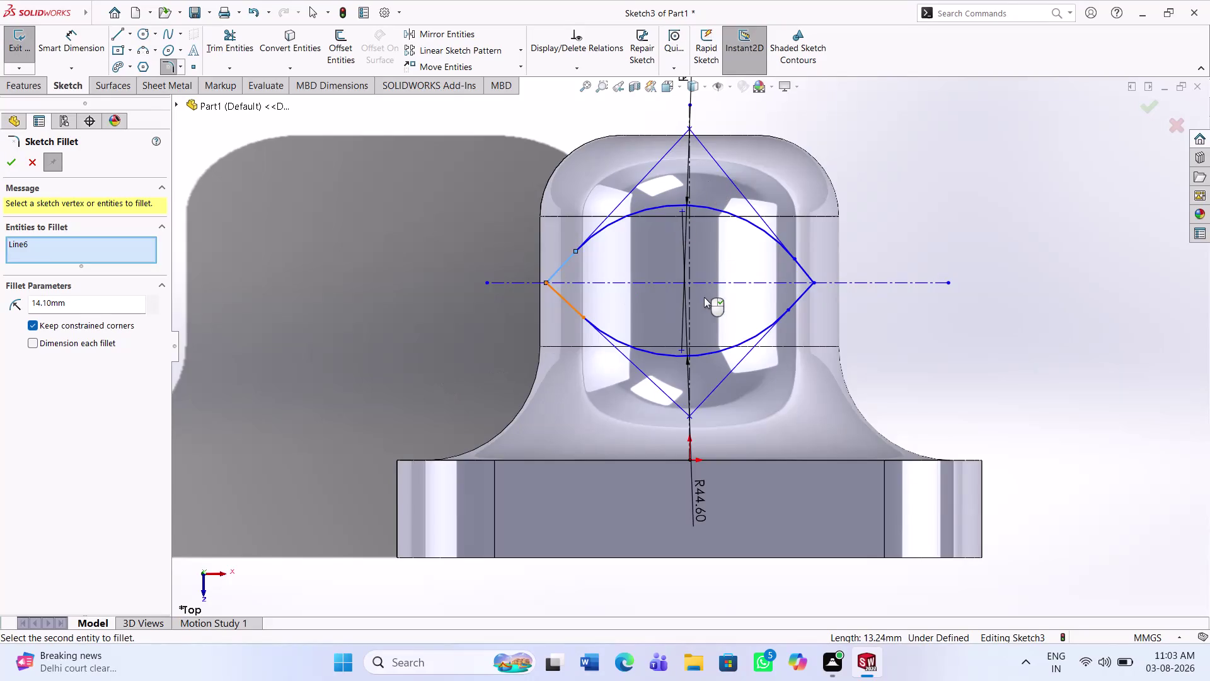
Exit the Sketch Fillet command.
scroll(down, 3)
scroll(down, 3)
scroll(down, 3)
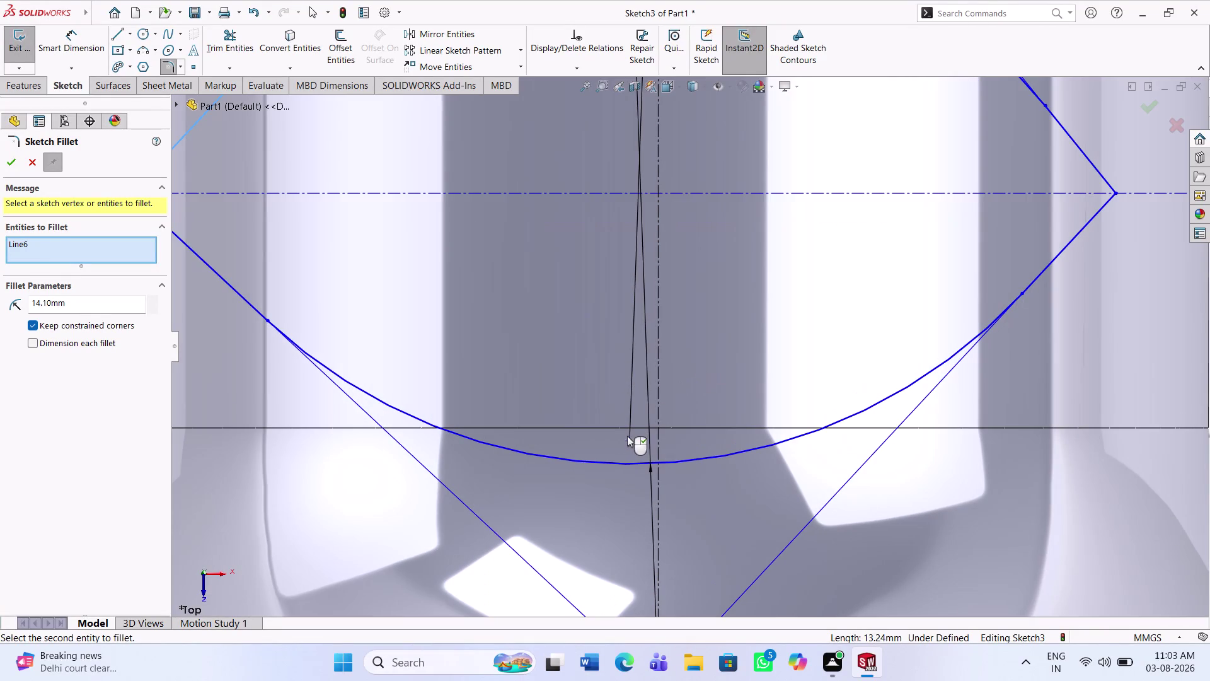
key(Escape)
key(Escape)
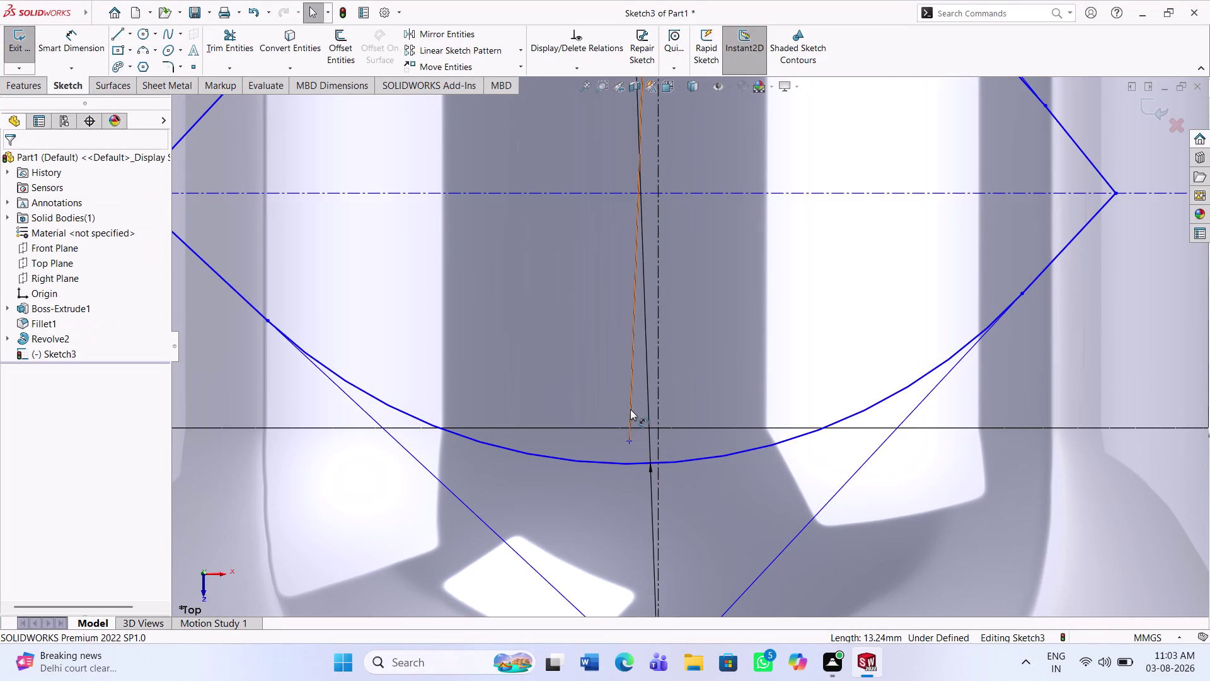
Inspect the slanted construction line, its lower endpoint and the arc's radius dimension.
click(631, 407)
click(660, 344)
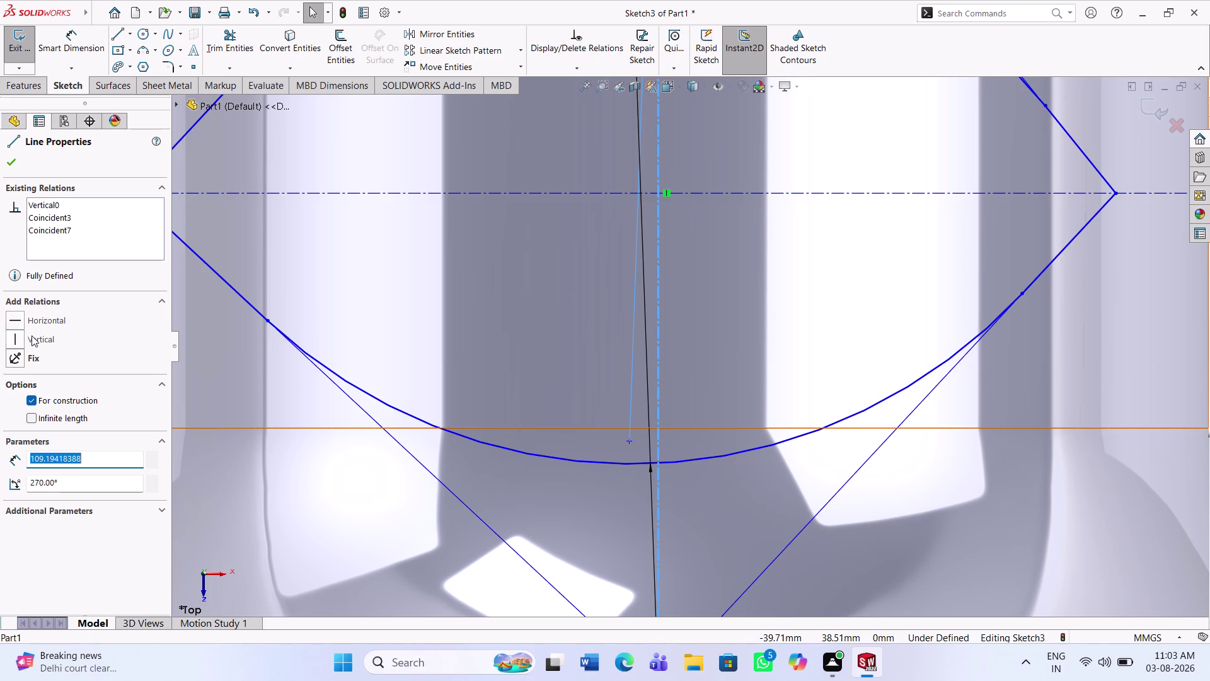
click(31, 339)
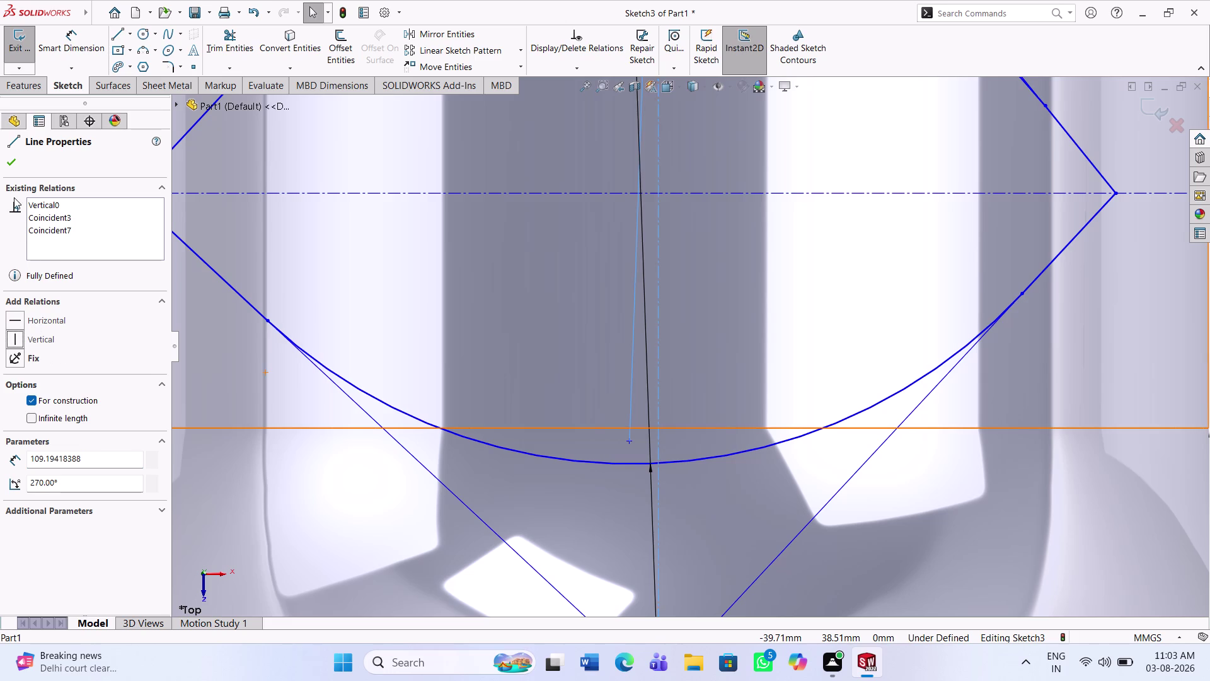
click(10, 165)
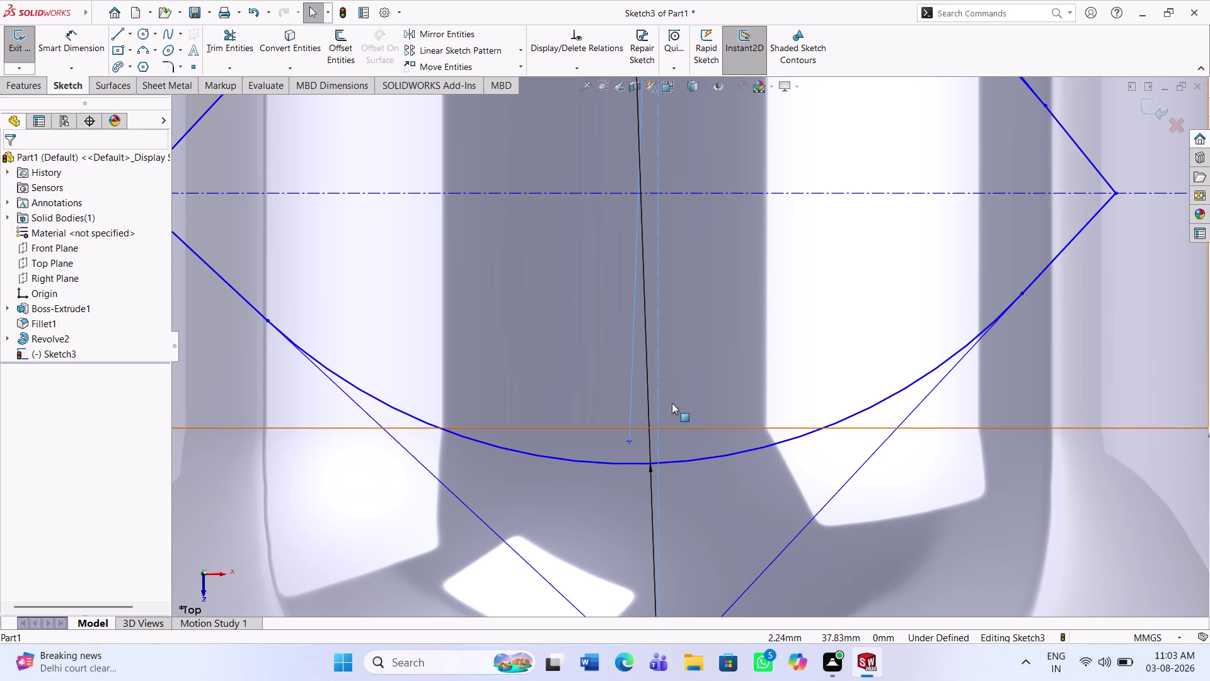
click(628, 442)
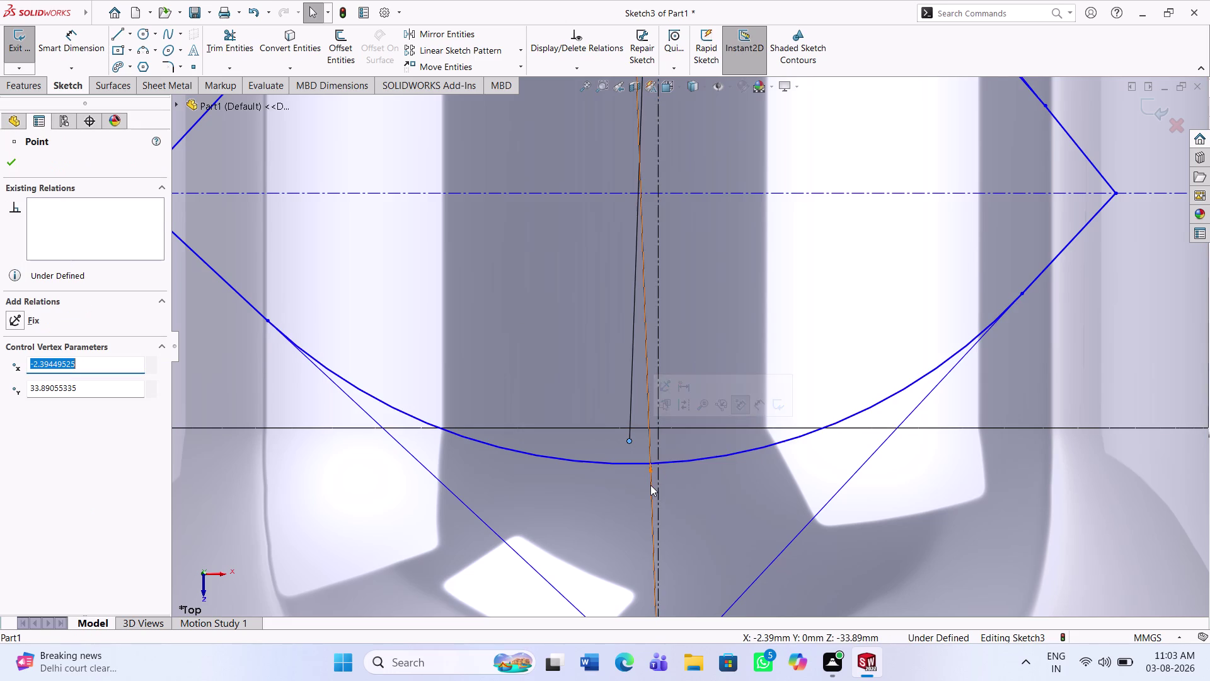
click(652, 486)
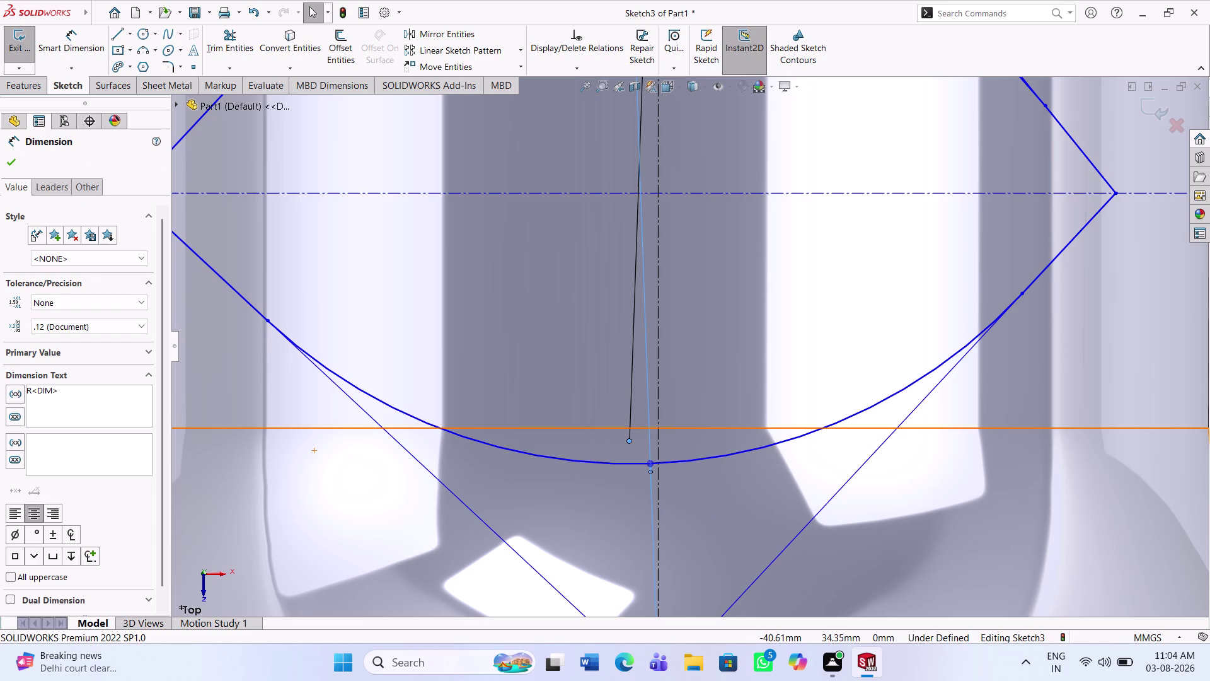
key(Escape)
scroll(up, 3)
scroll(up, 3)
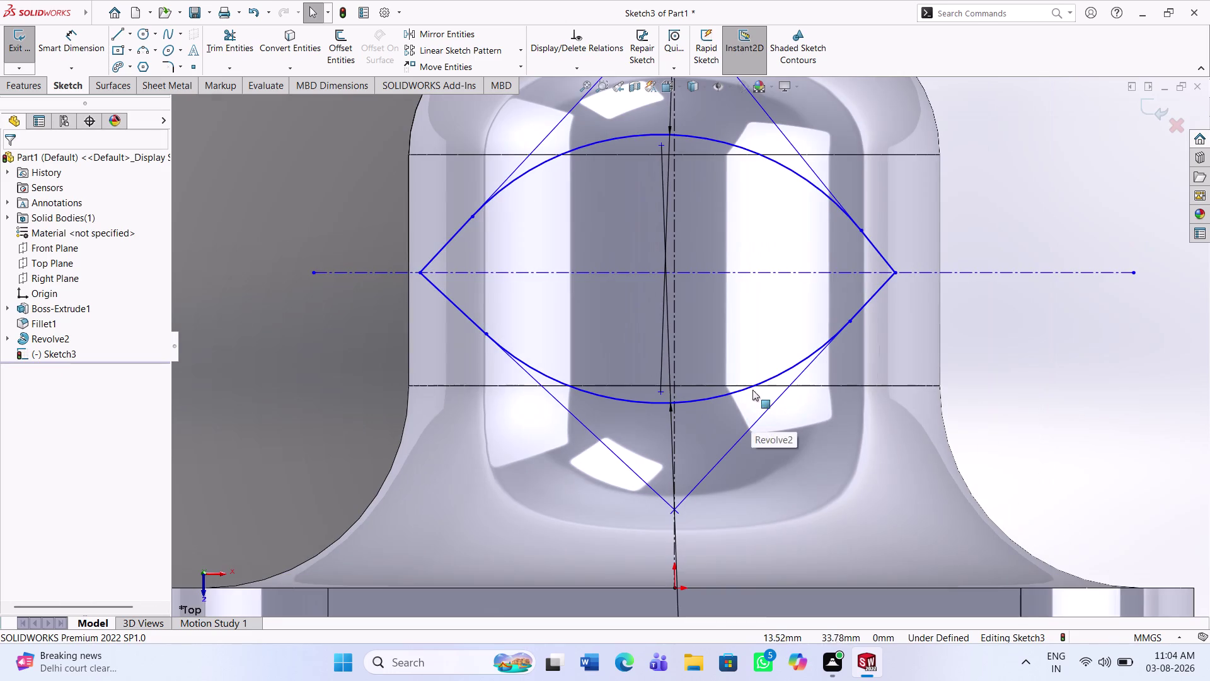
scroll(down, 3)
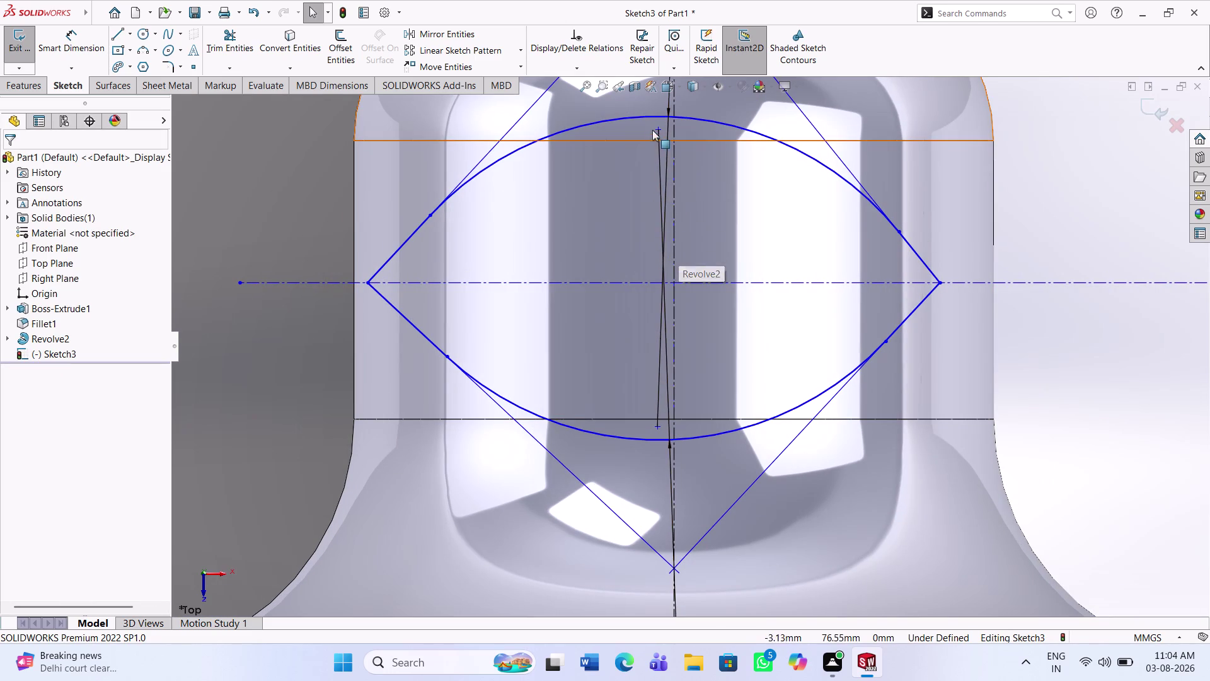
click(658, 128)
click(677, 170)
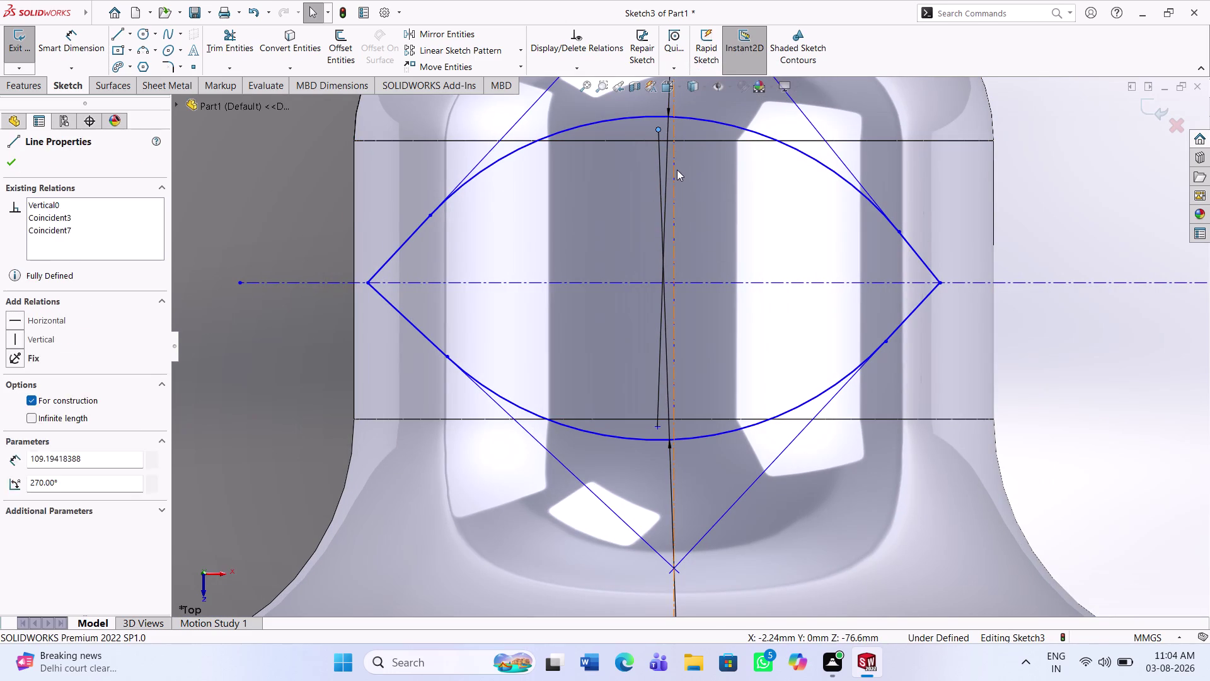
click(27, 408)
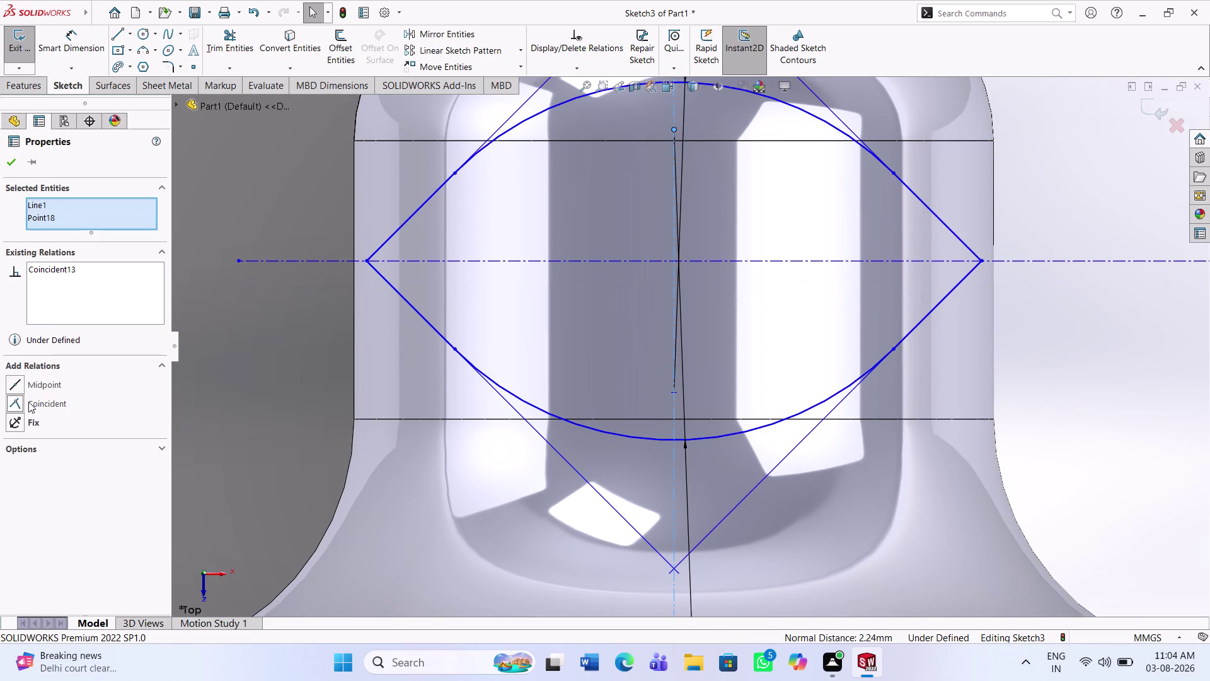
click(15, 158)
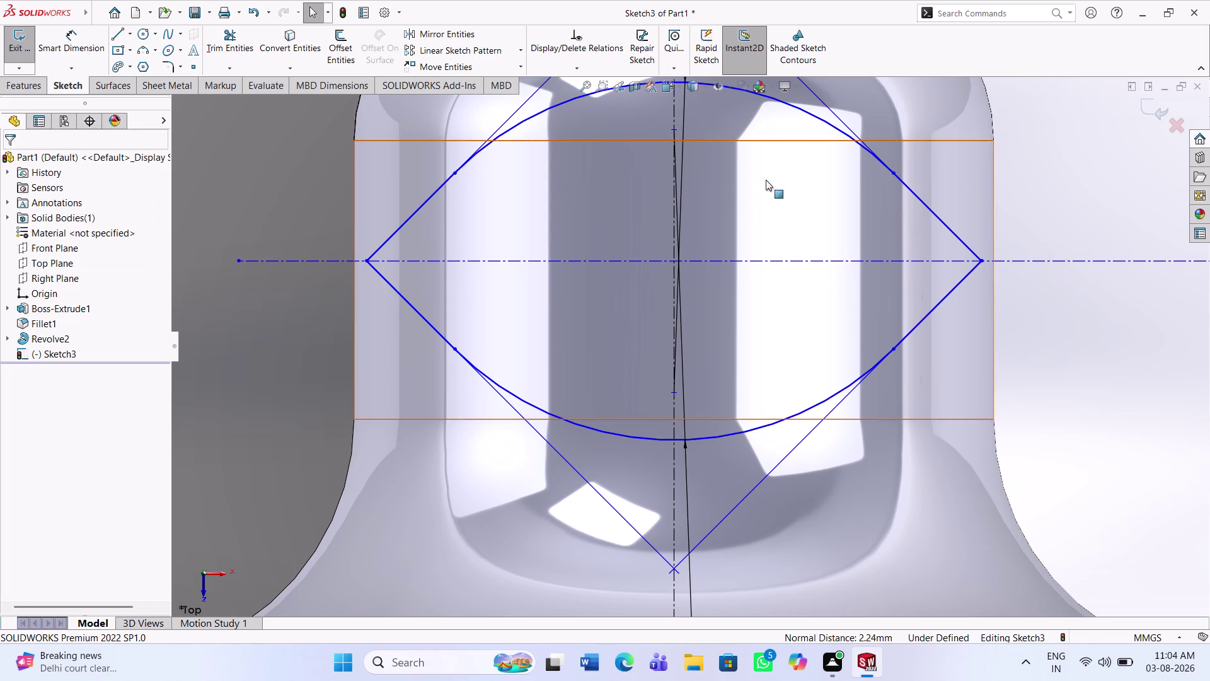
scroll(down, 3)
scroll(up, 3)
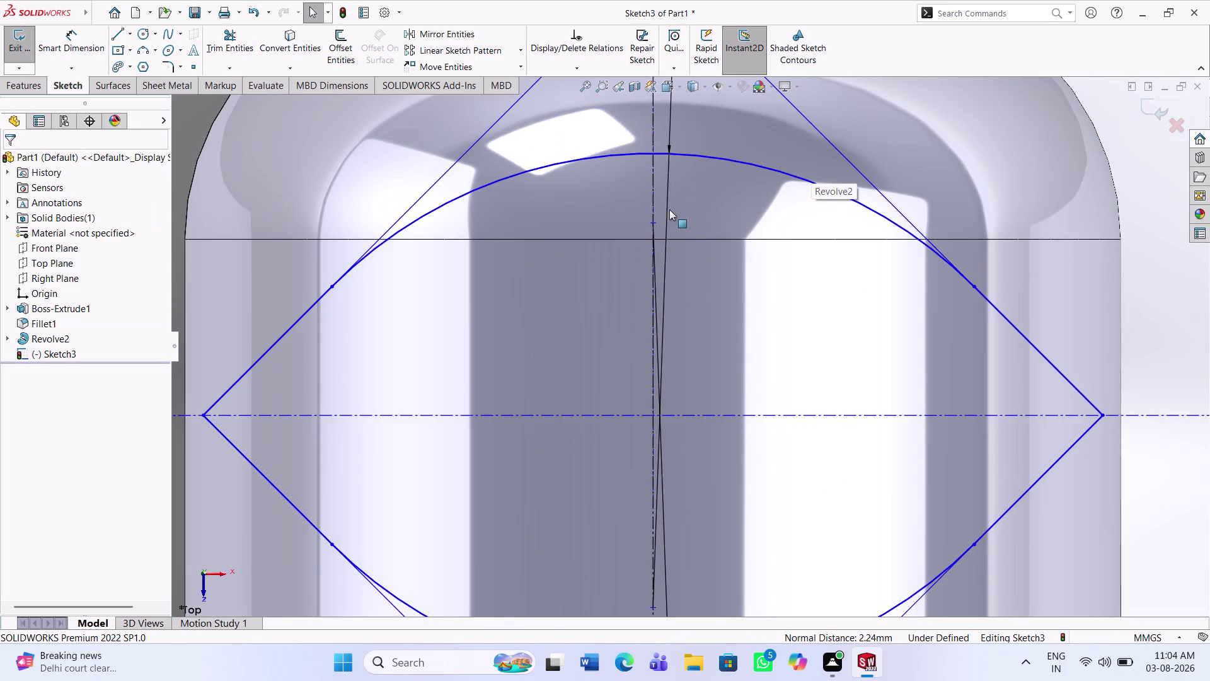
click(667, 204)
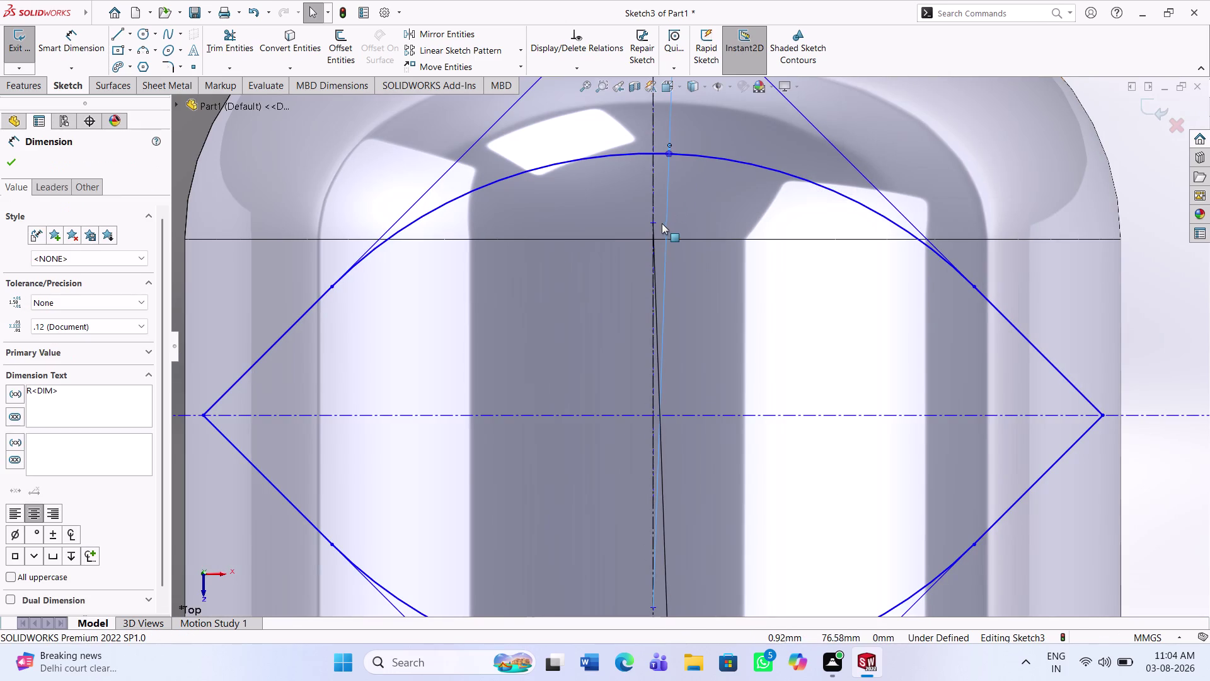
scroll(up, 3)
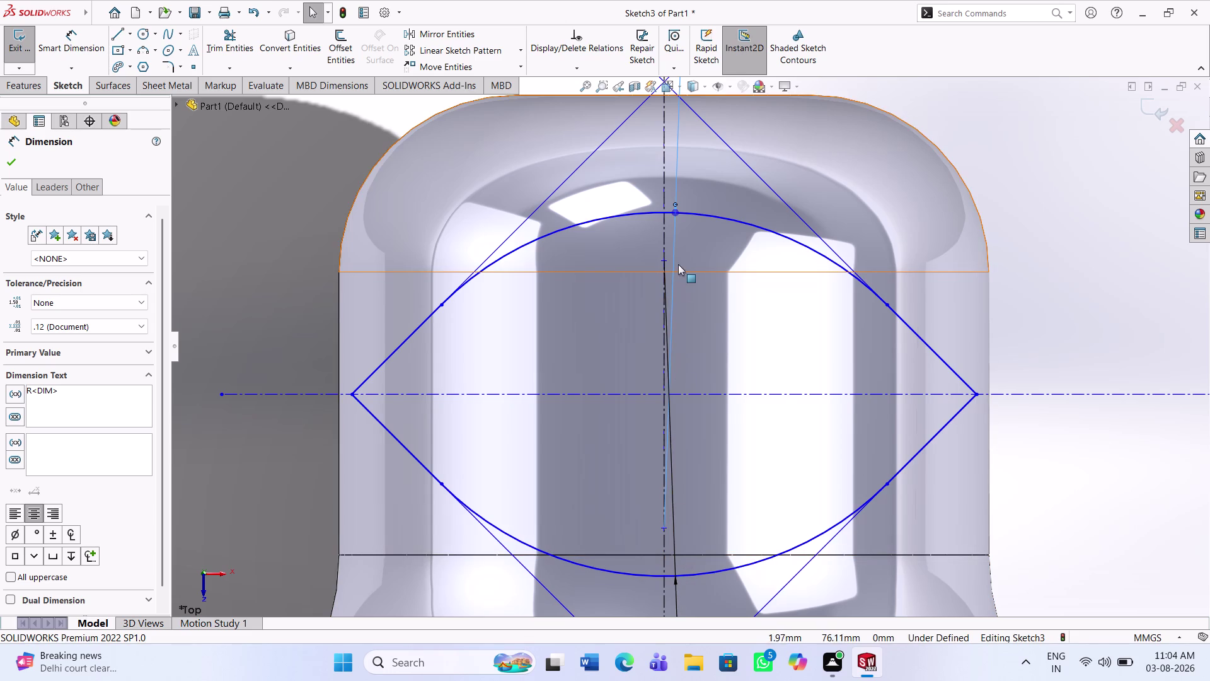
click(766, 288)
click(769, 317)
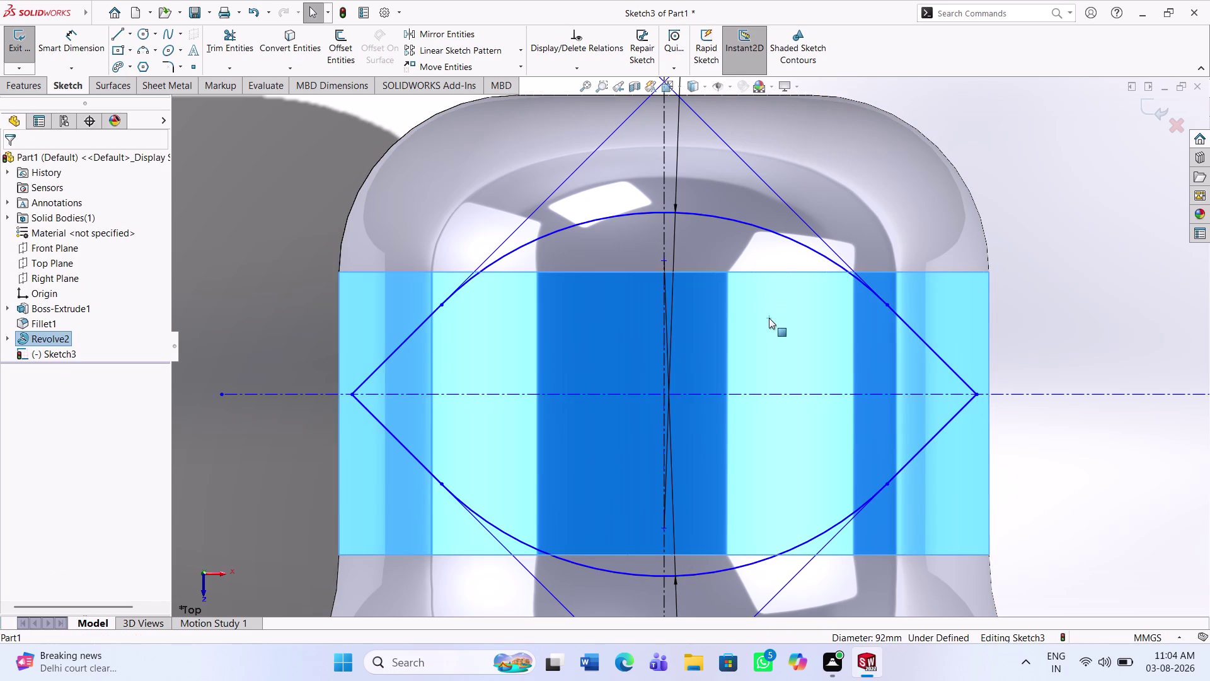
key(Escape)
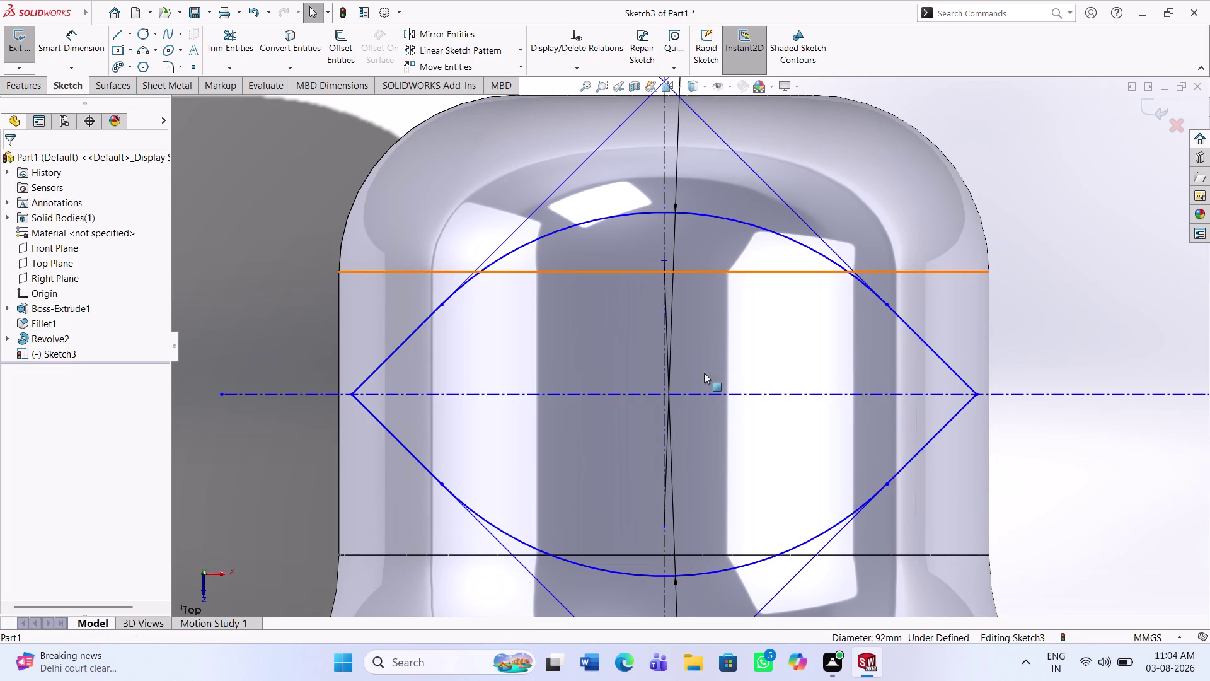
scroll(down, 3)
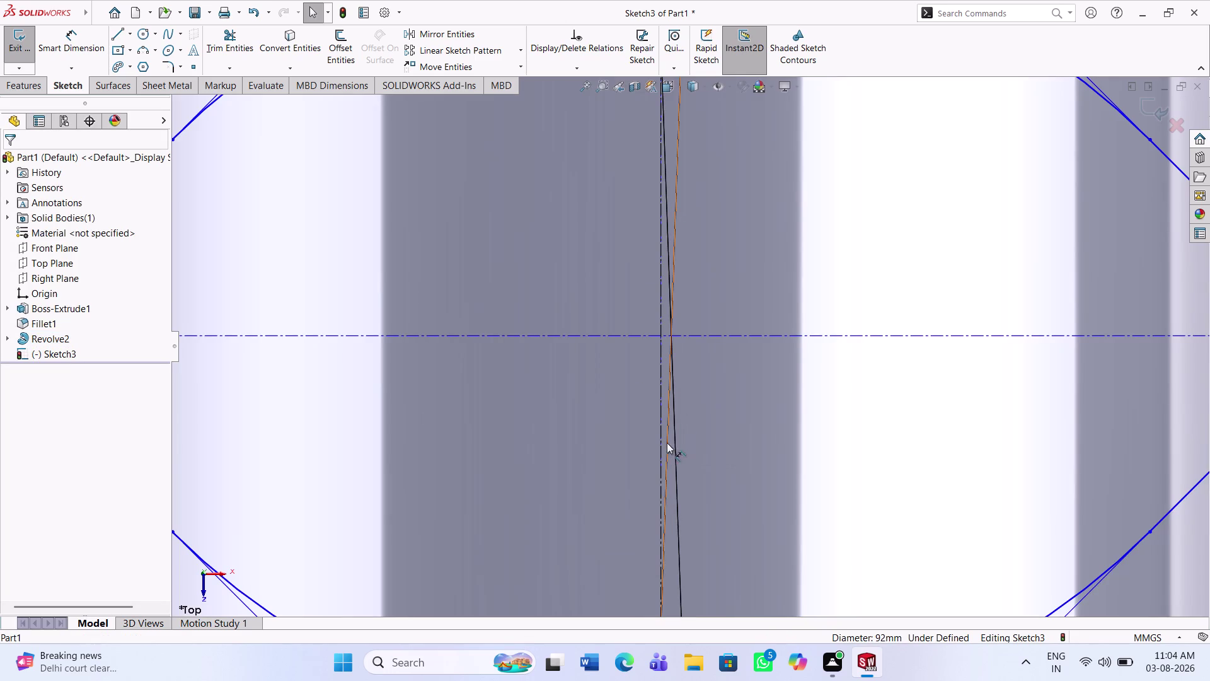
scroll(up, 3)
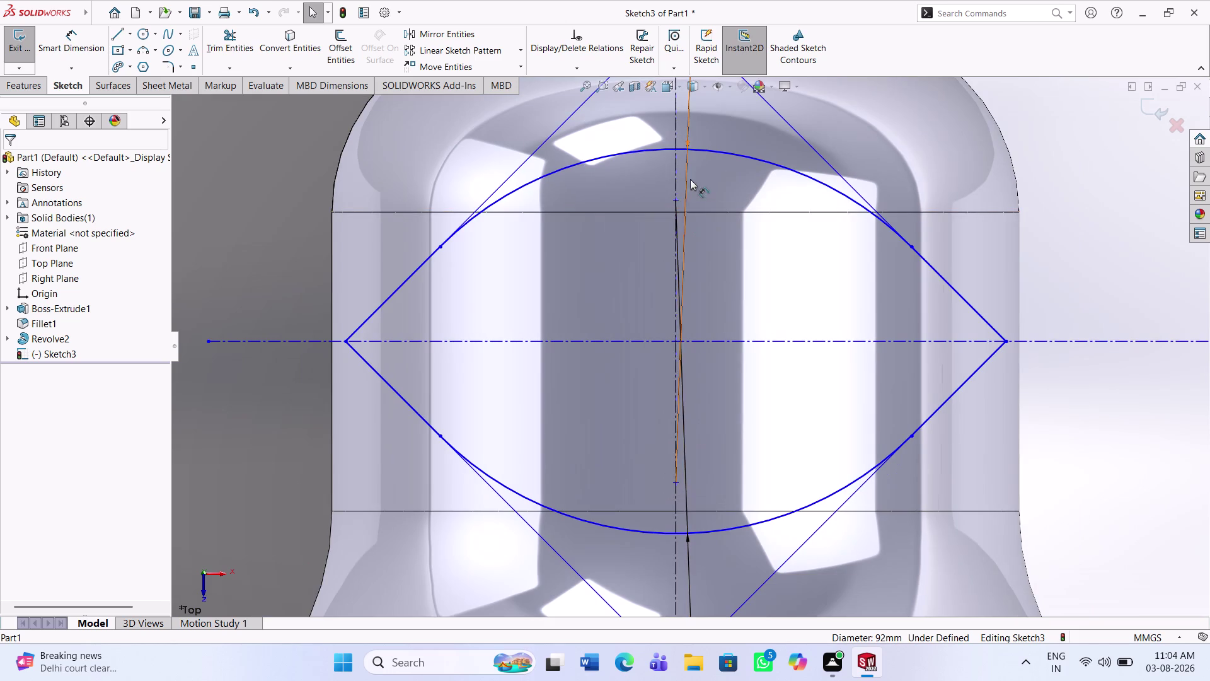
scroll(down, 3)
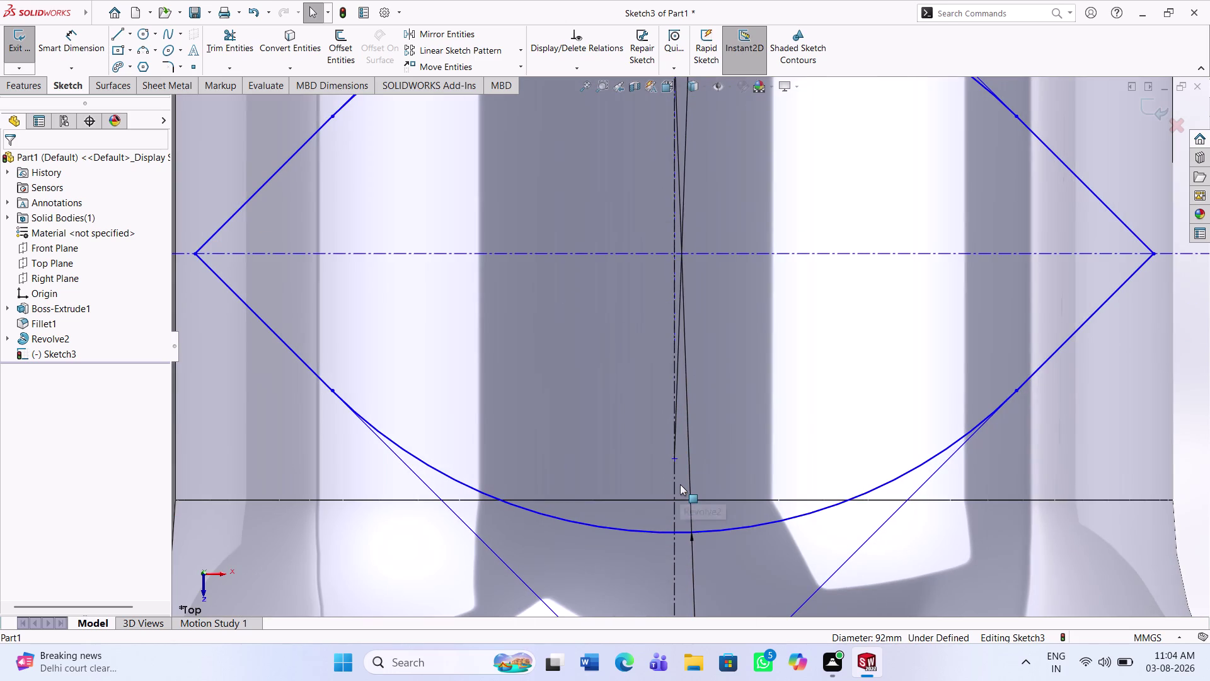
scroll(down, 3)
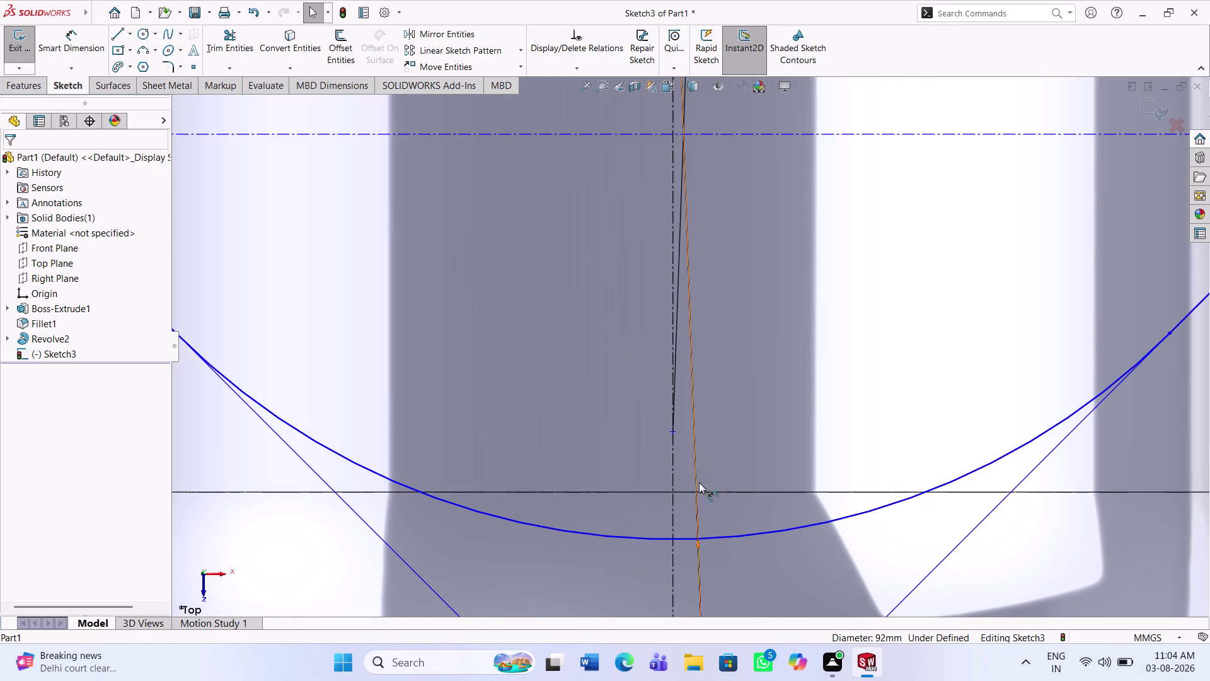
scroll(up, 3)
scroll(up, 3)
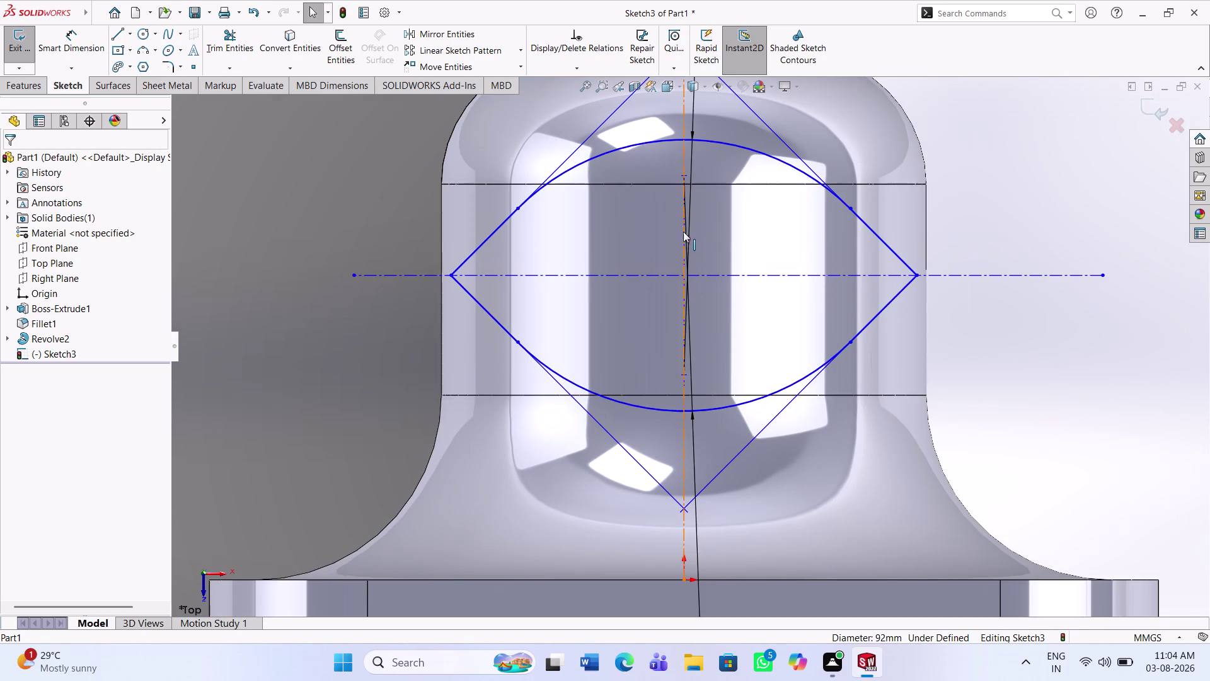
scroll(down, 3)
scroll(up, 3)
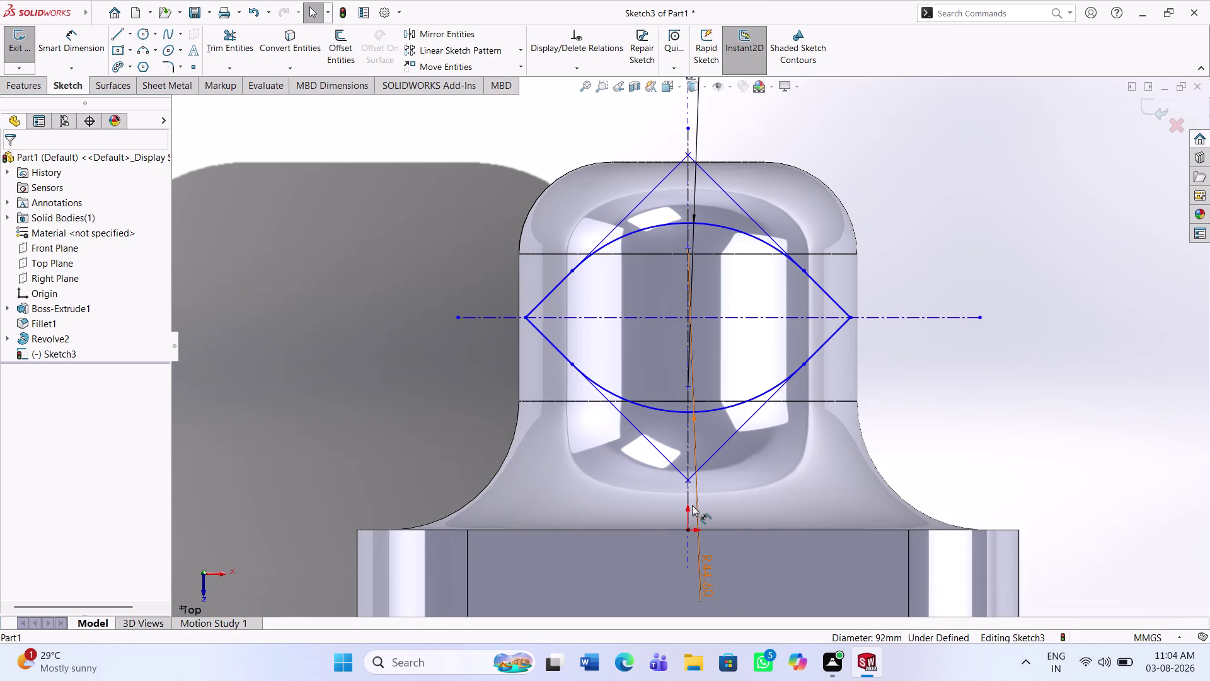
scroll(down, 3)
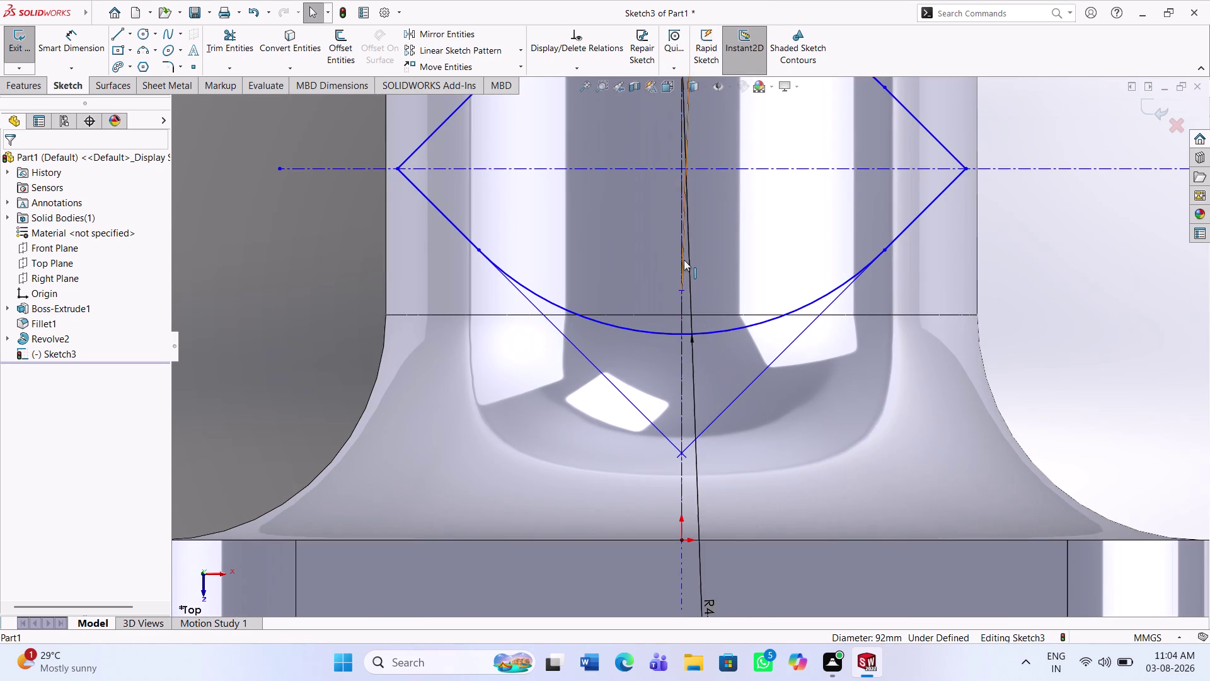
key(ctrl+z)
key(ctrl+z)
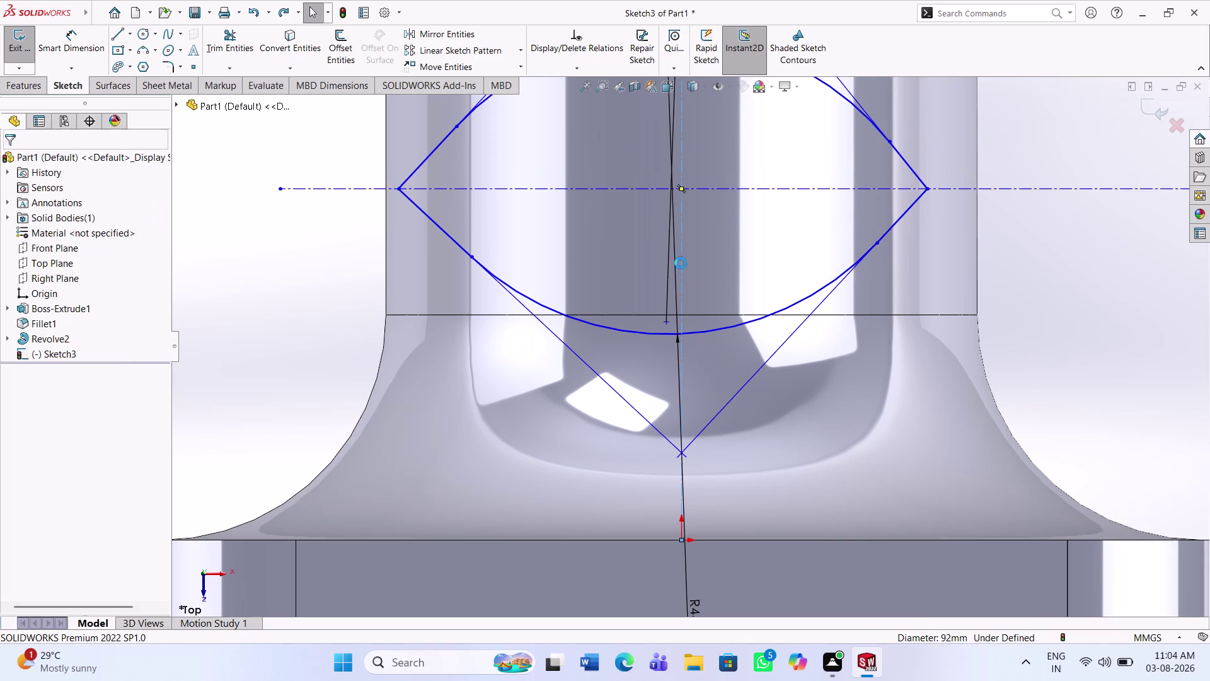
key(ctrl+z)
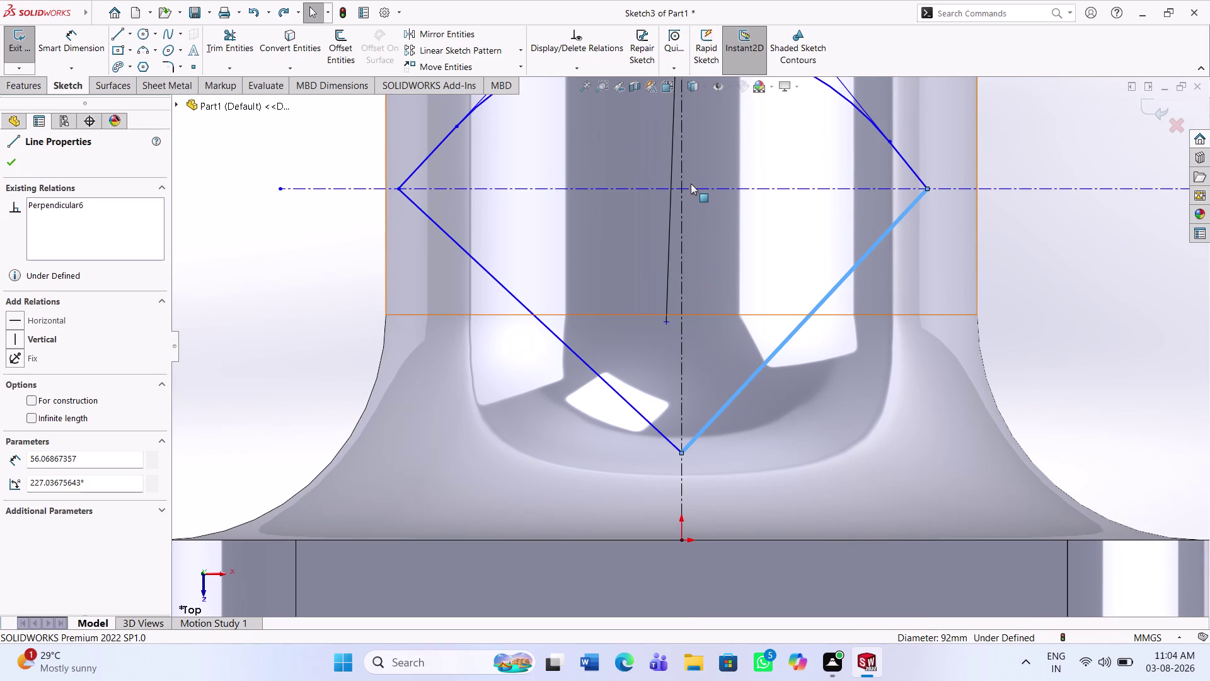
scroll(up, 3)
scroll(down, 3)
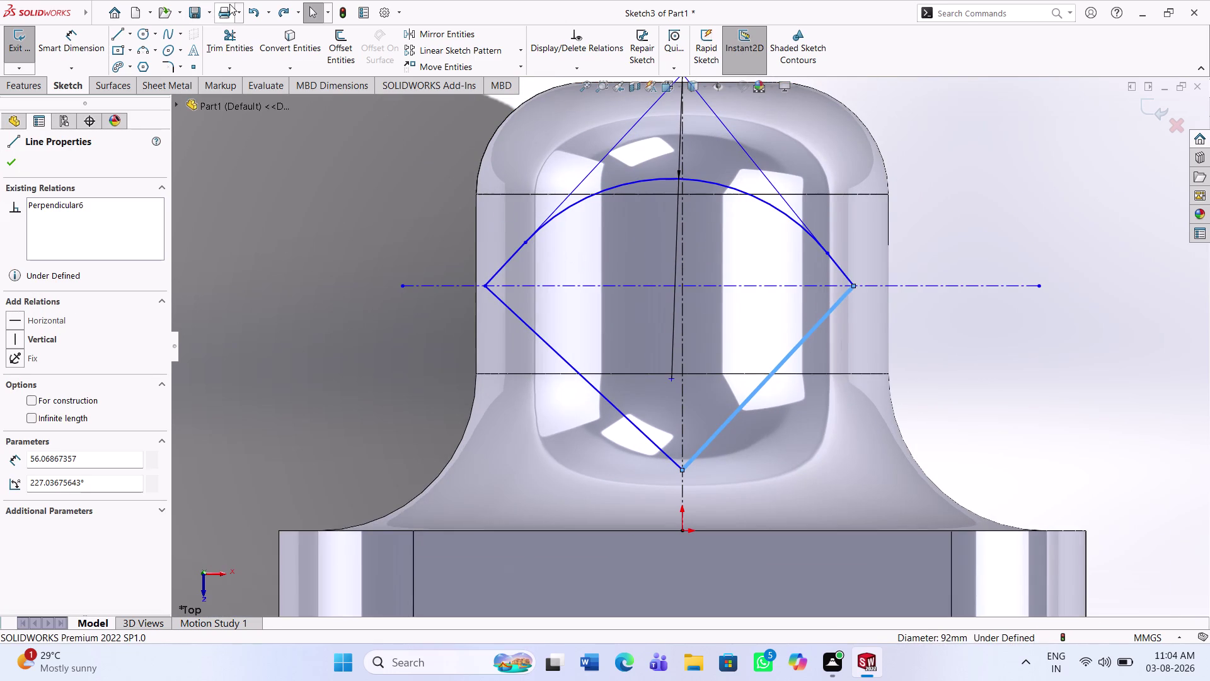
click(277, 10)
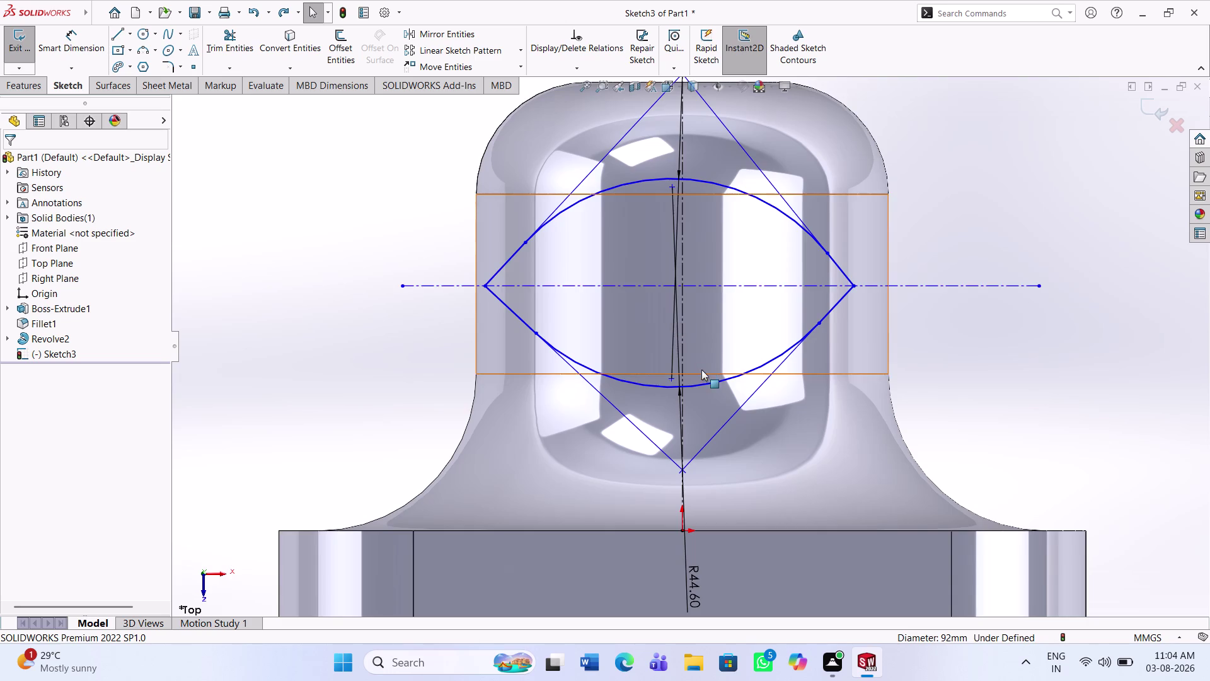
scroll(down, 3)
scroll(down, 3)
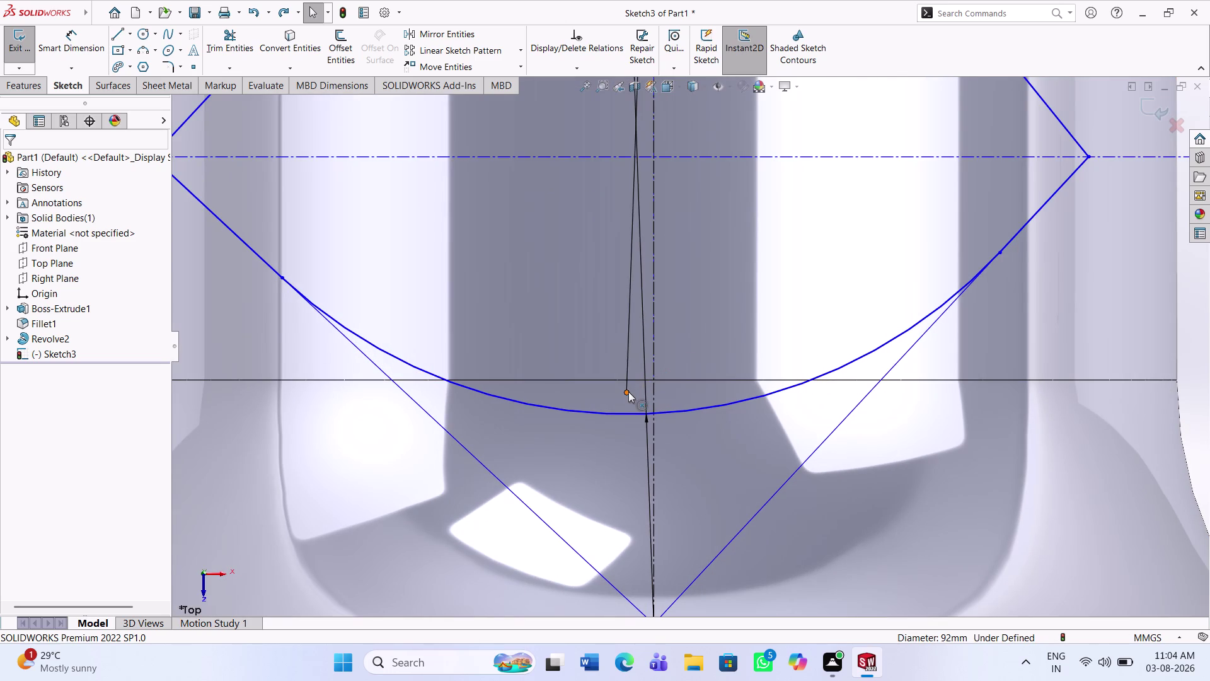
Relate the lower arc's endpoint to the centreline.
click(629, 392)
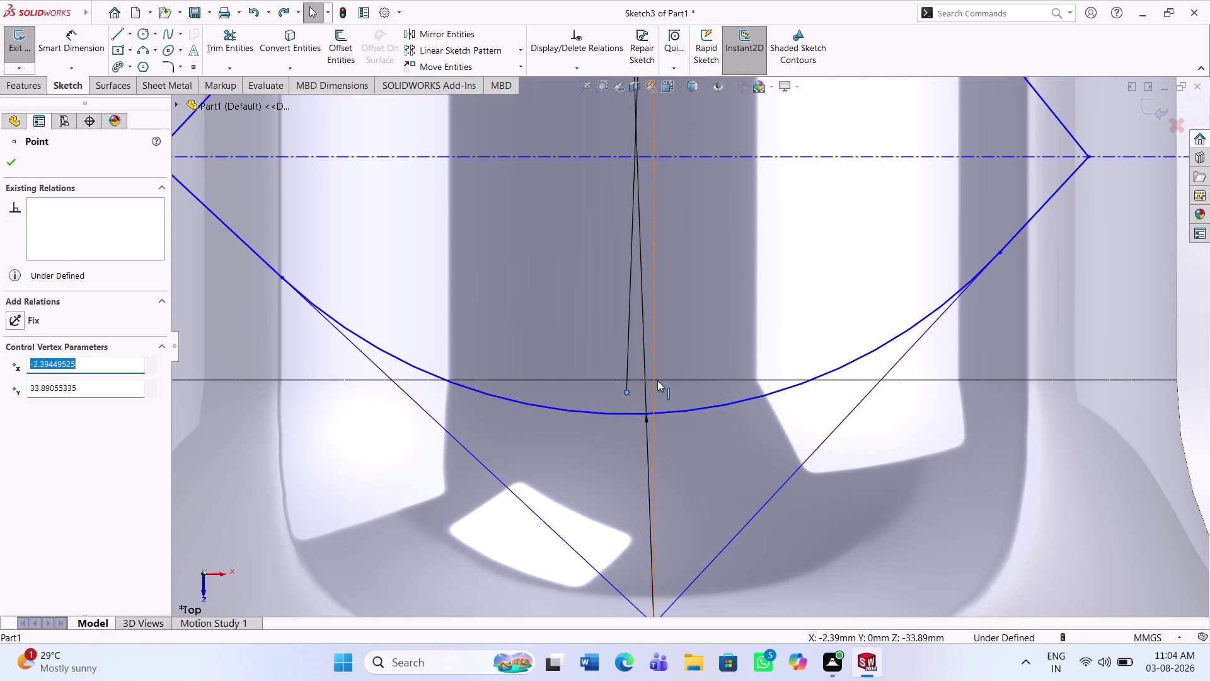
click(657, 380)
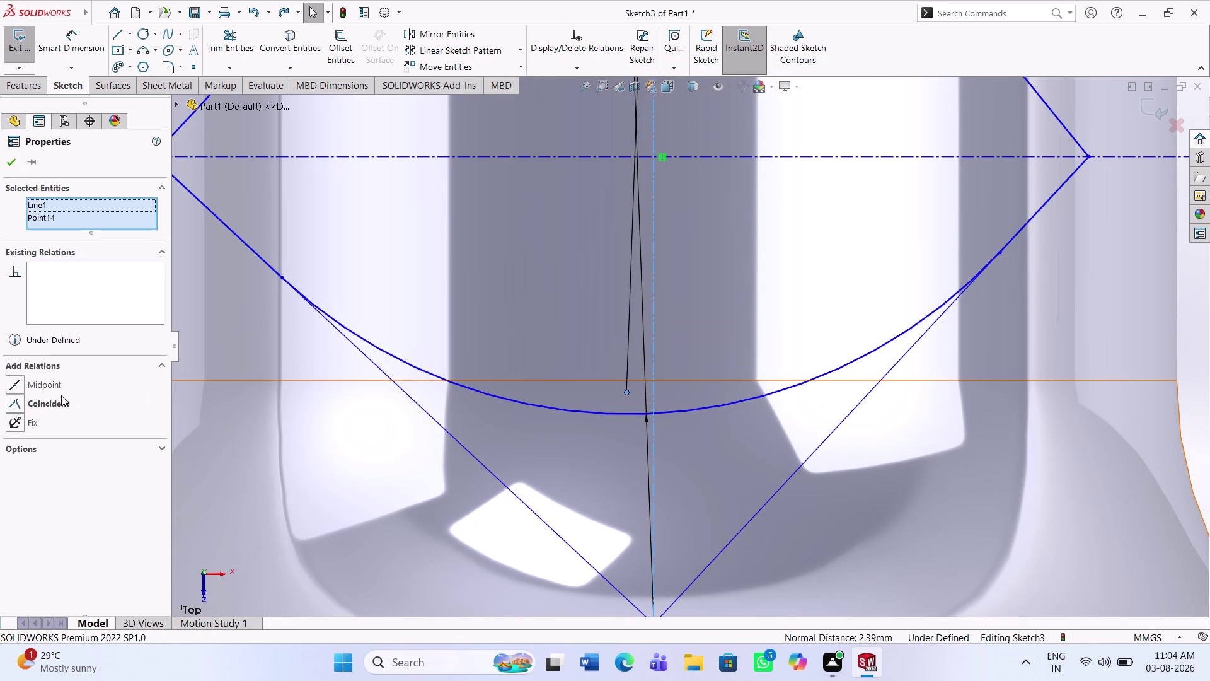
click(54, 402)
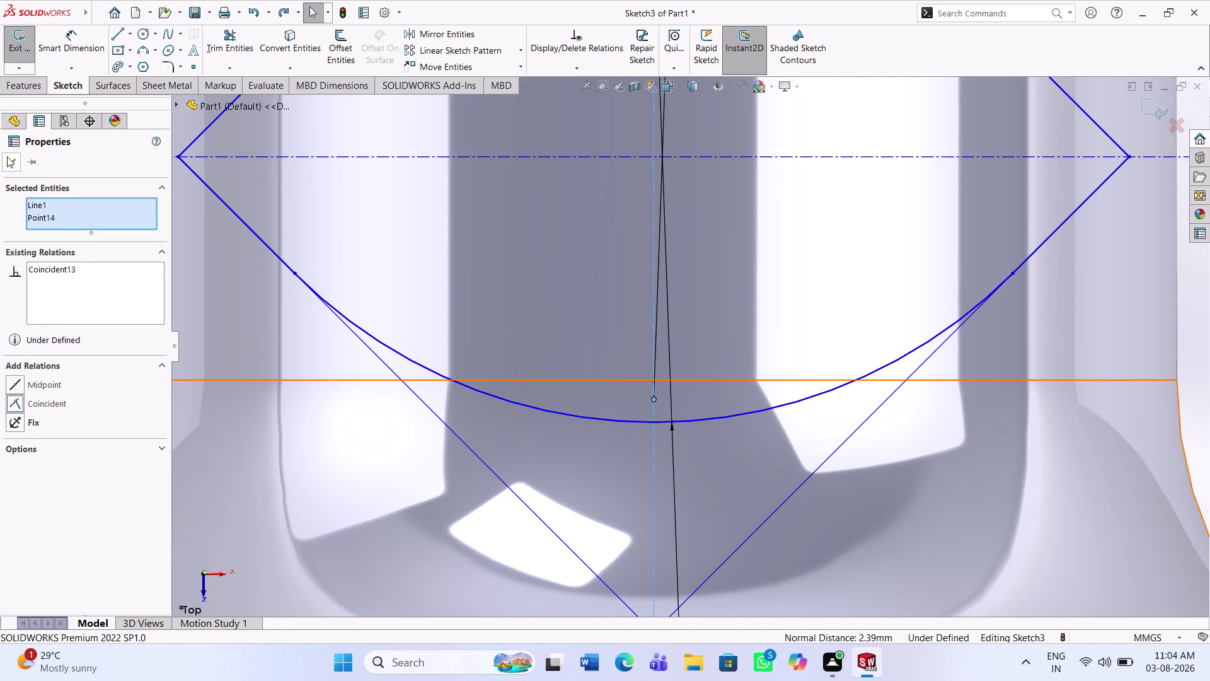
click(7, 156)
Make the upper arc's top point coincident with the vertical centreline.
scroll(up, 3)
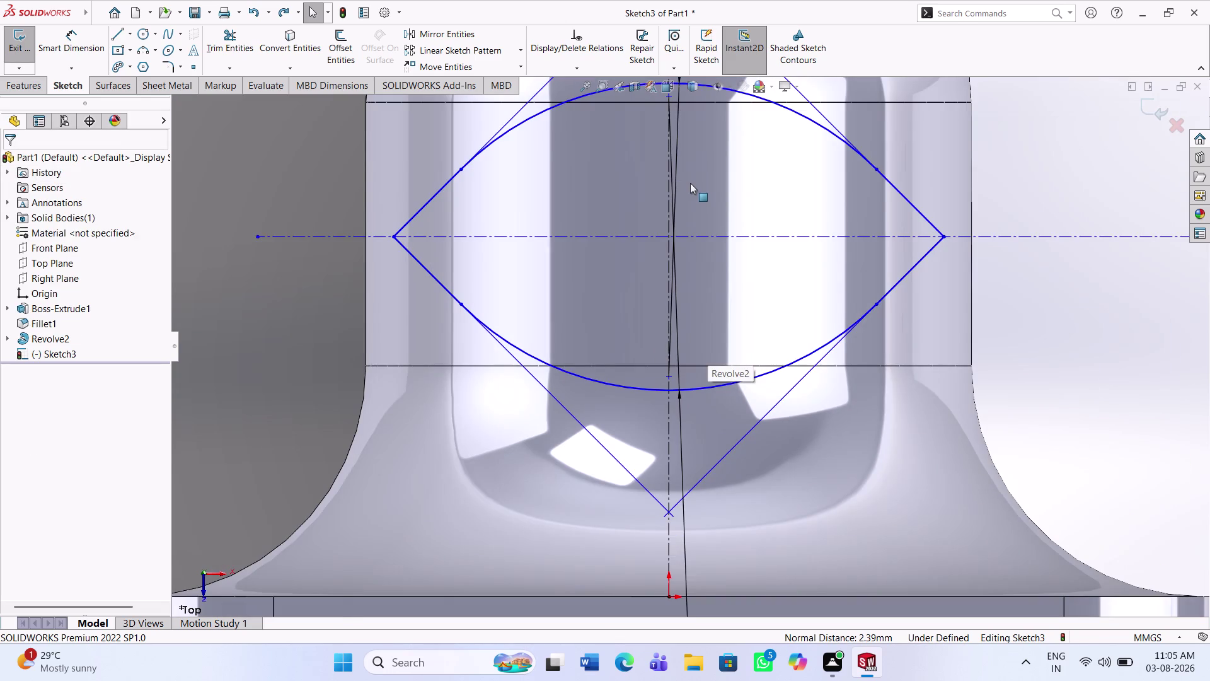
scroll(up, 3)
scroll(down, 3)
scroll(down, 3)
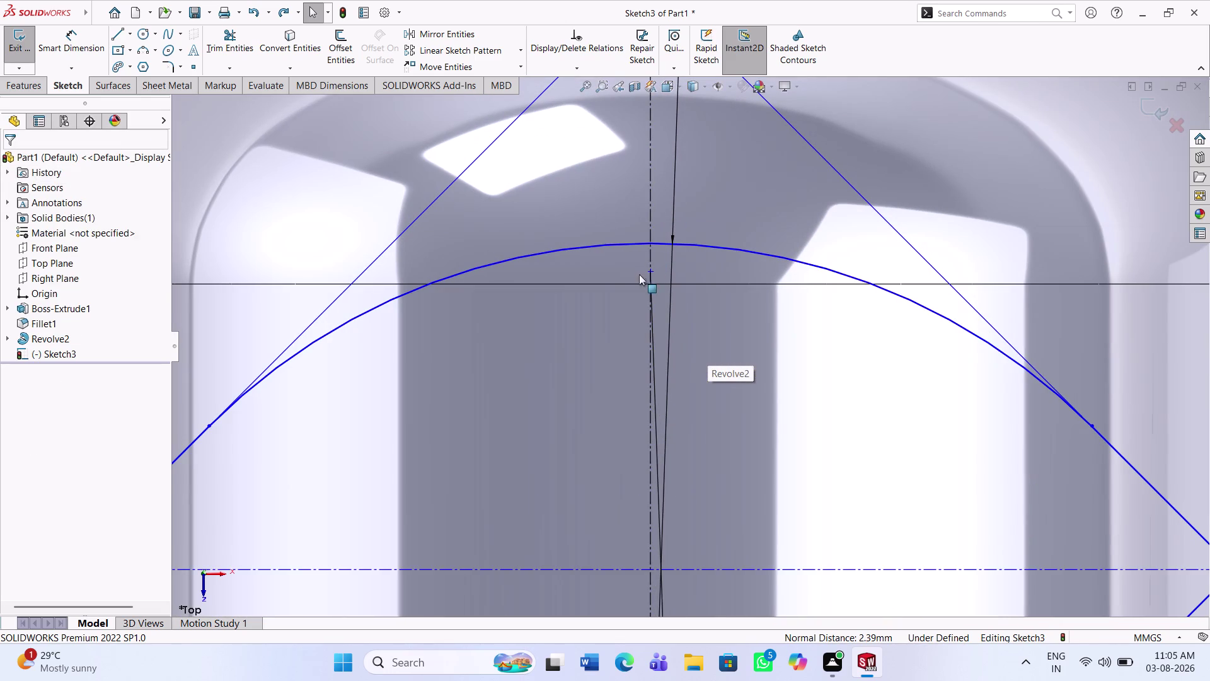
click(653, 270)
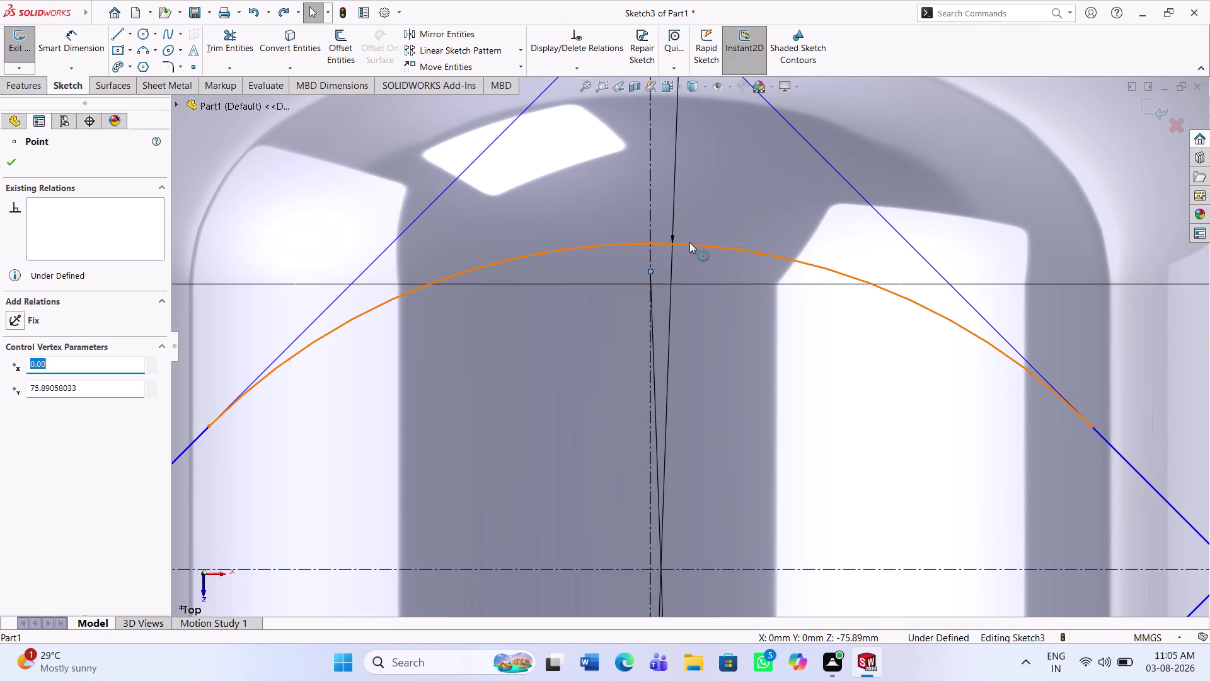
click(648, 213)
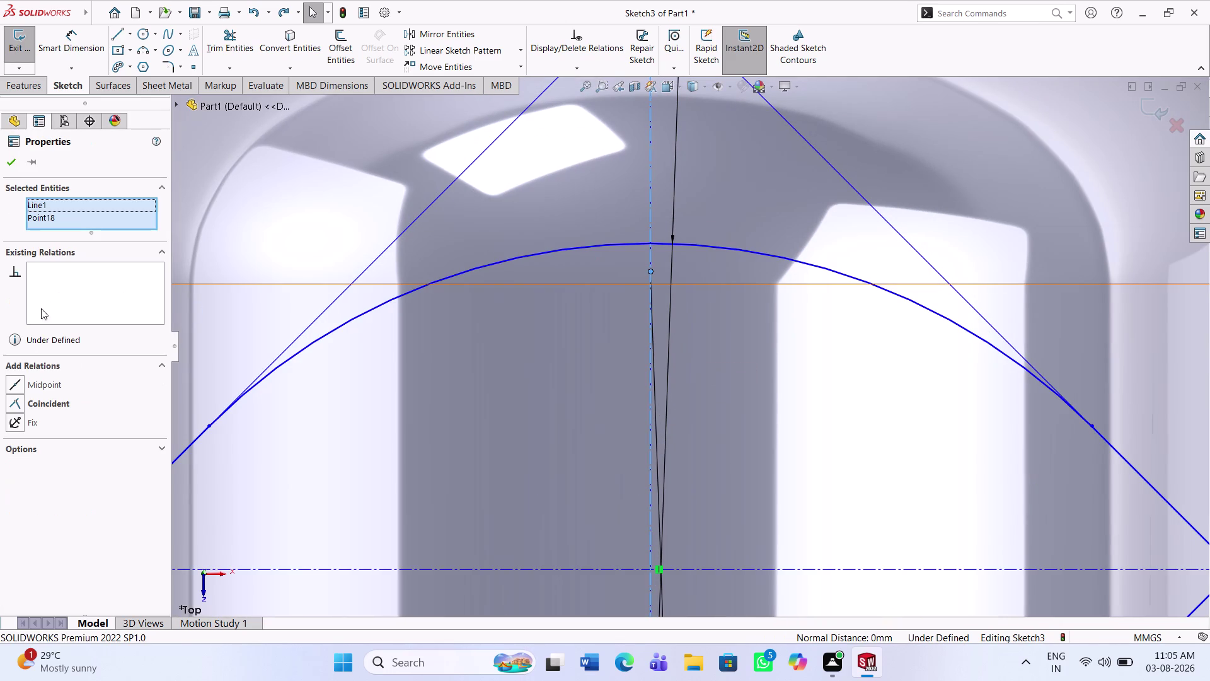
click(46, 405)
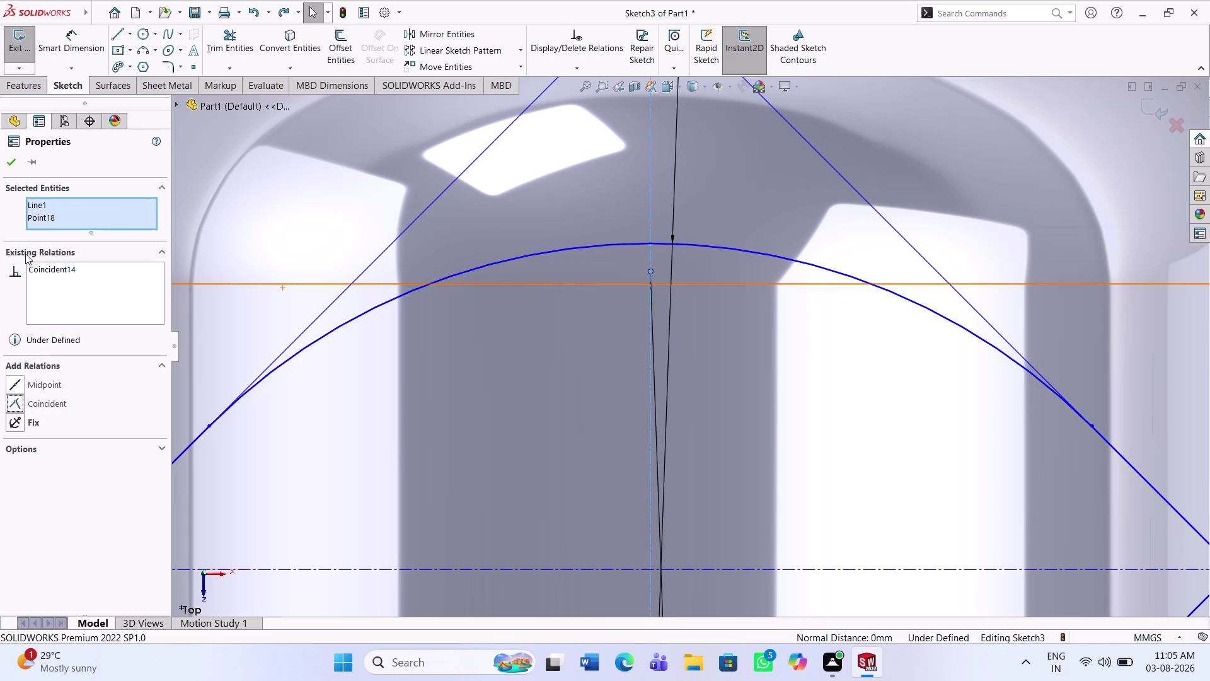
click(12, 166)
scroll(up, 3)
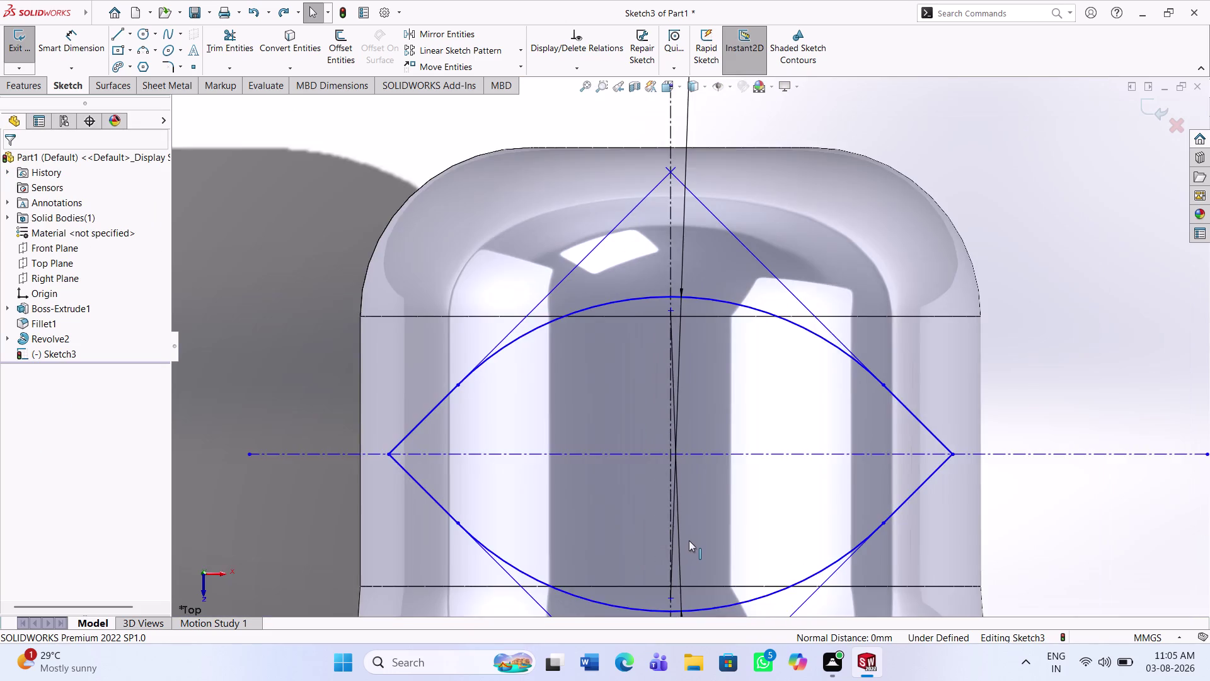
scroll(up, 3)
Dimension the upper arc's radius at R44.60, with the label placed inside the lens.
drag(690, 165, 703, 175)
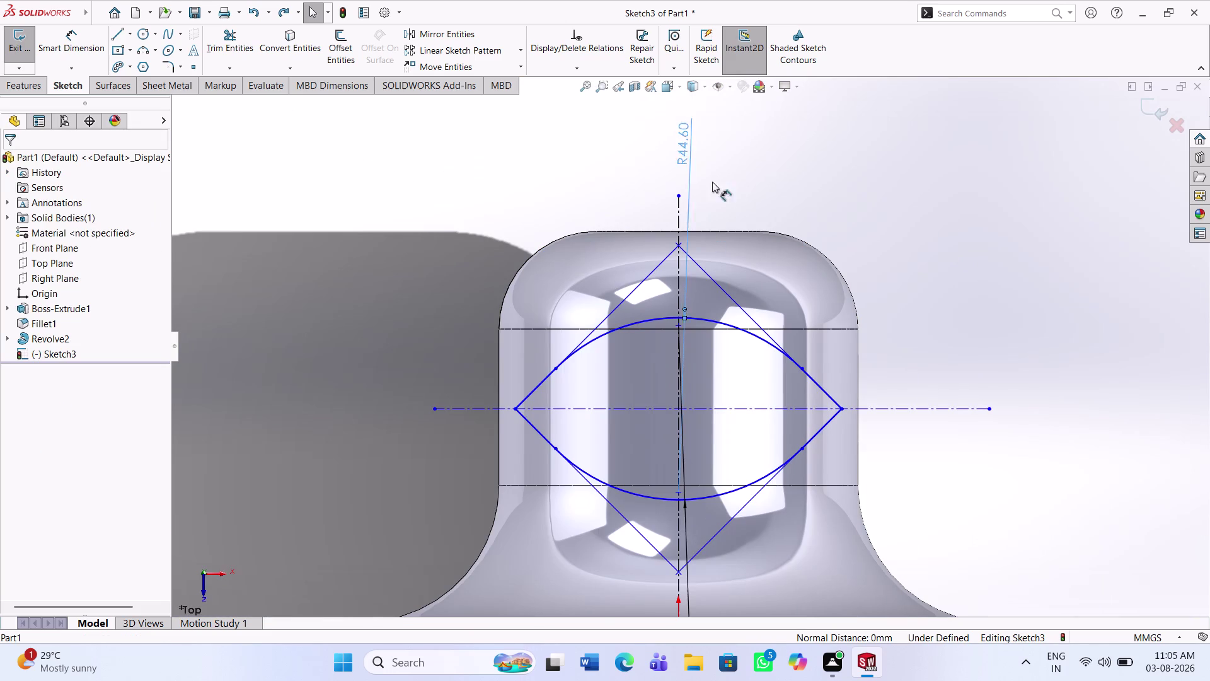
drag(703, 175, 839, 262)
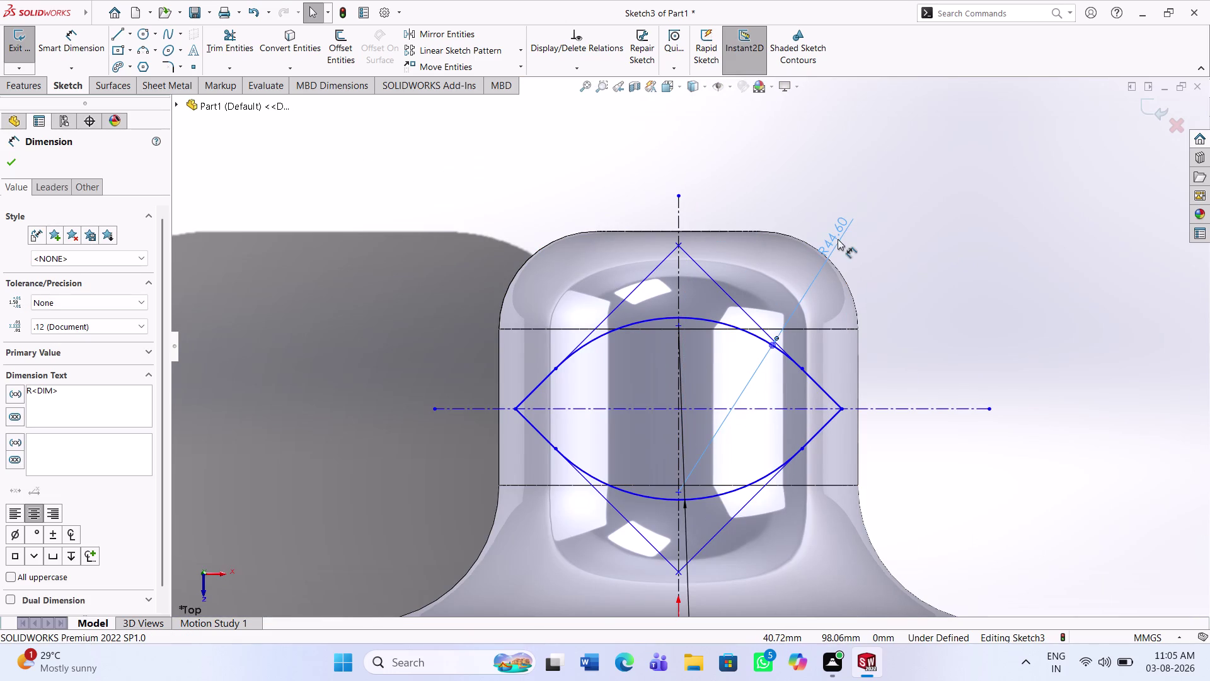
drag(838, 239, 725, 454)
scroll(up, 3)
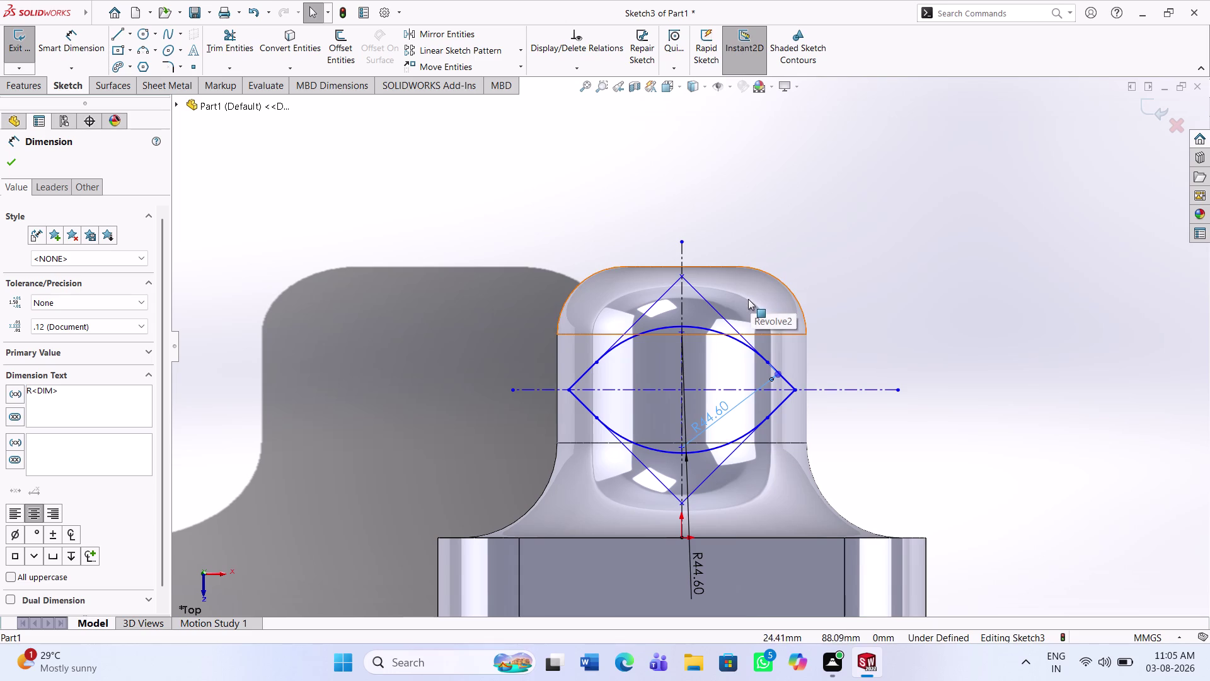
click(74, 47)
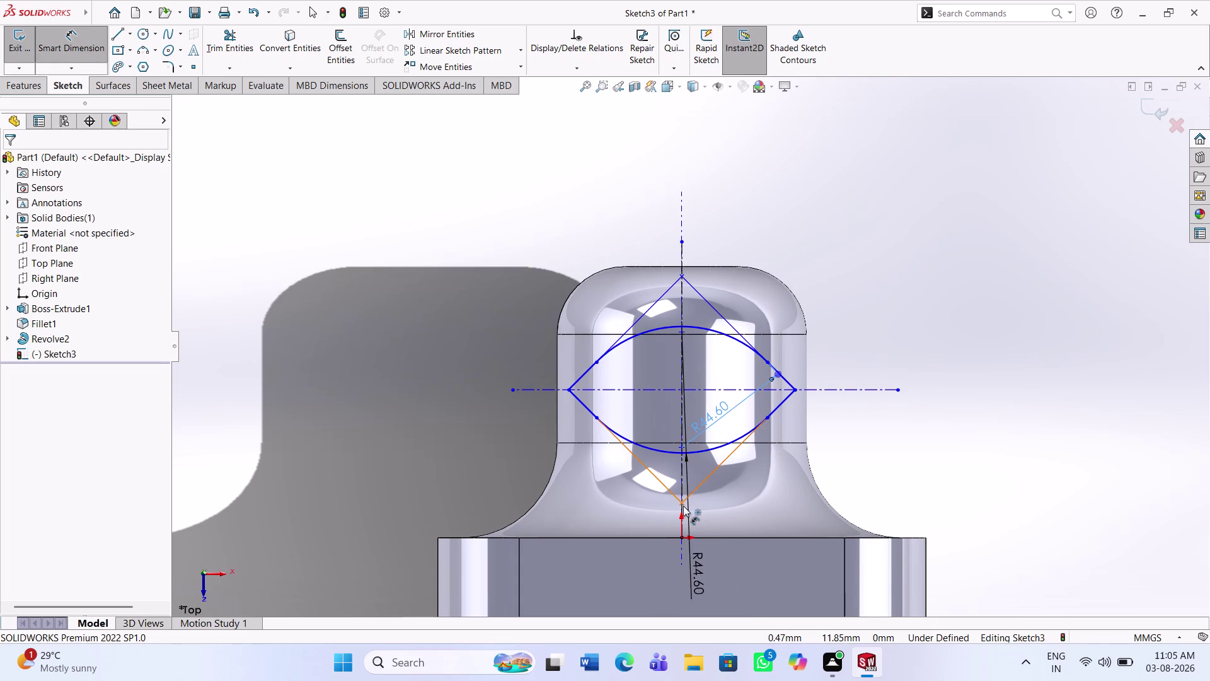
drag(680, 539, 679, 530)
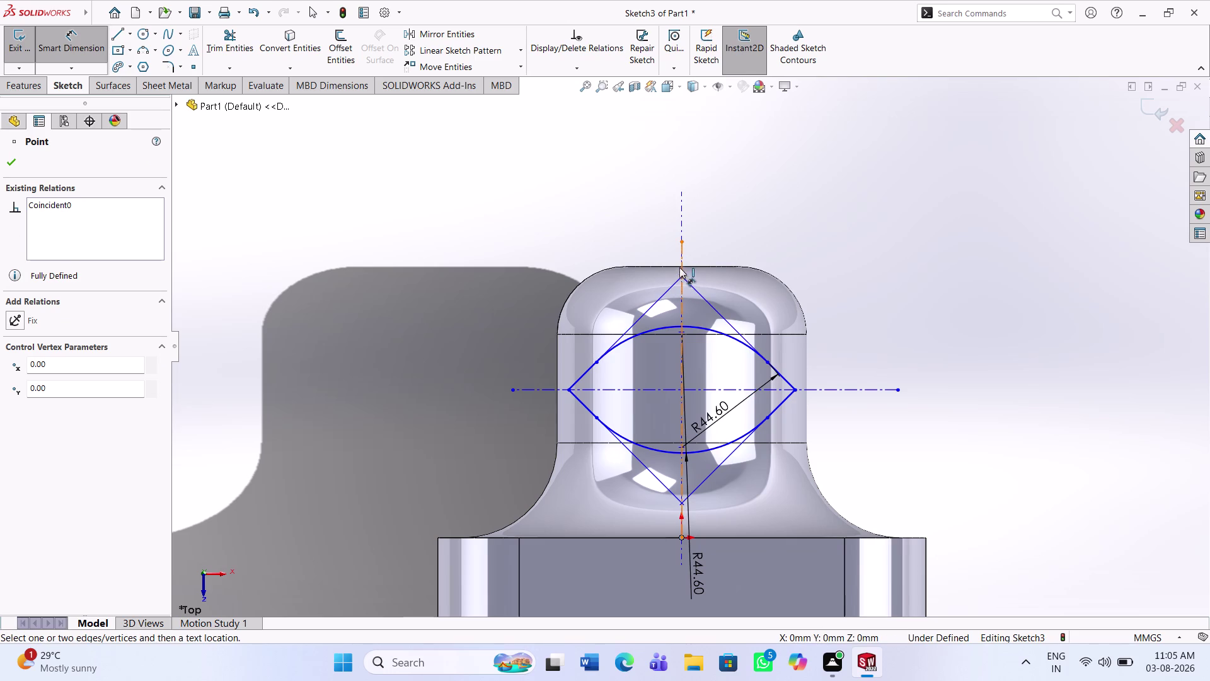
Dimension the diamond's top corner 100 mm above the sketch origin.
click(681, 275)
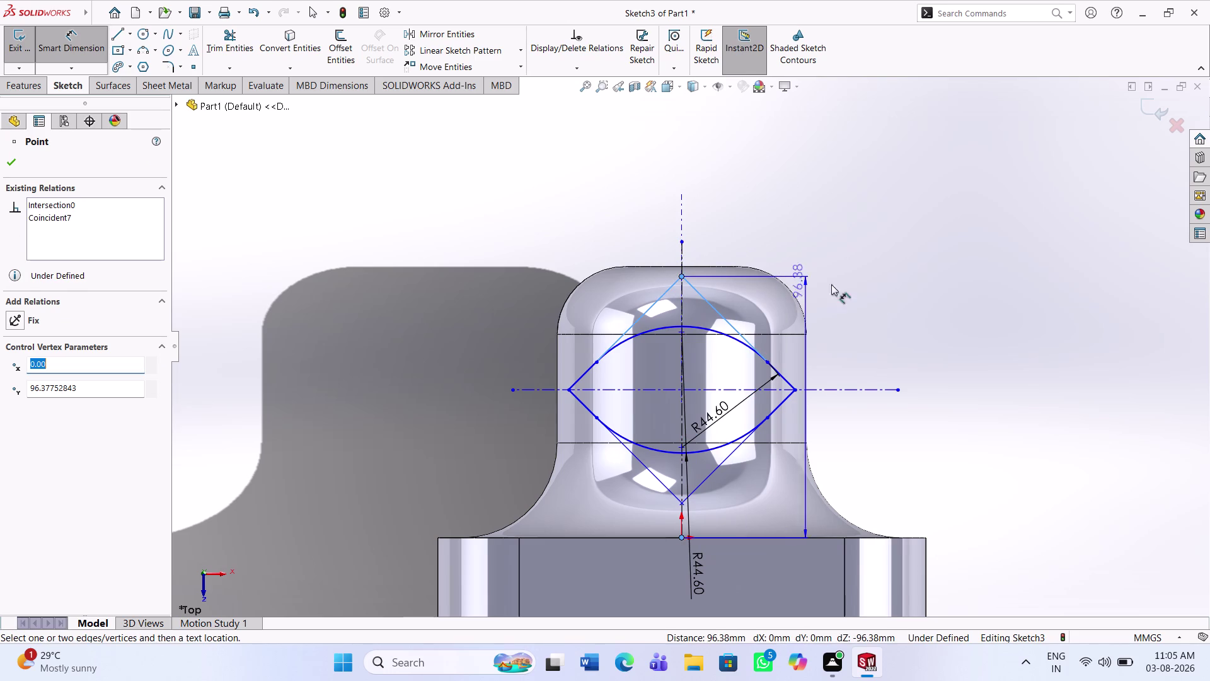
click(942, 359)
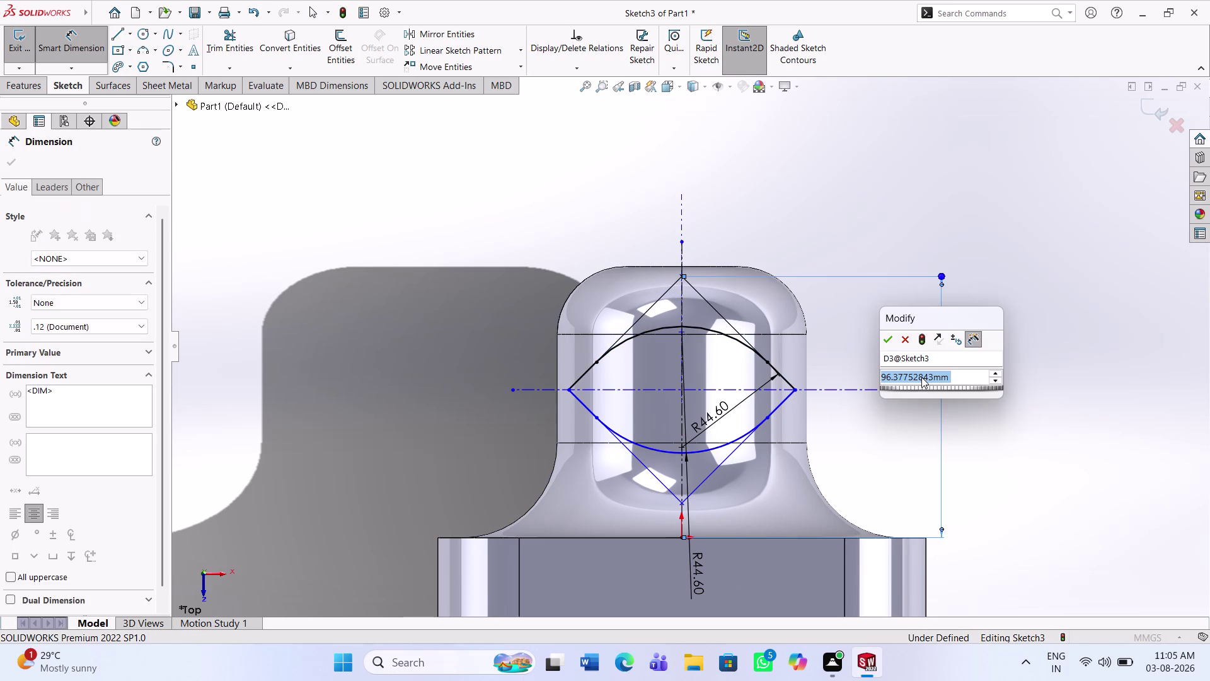
text(100)
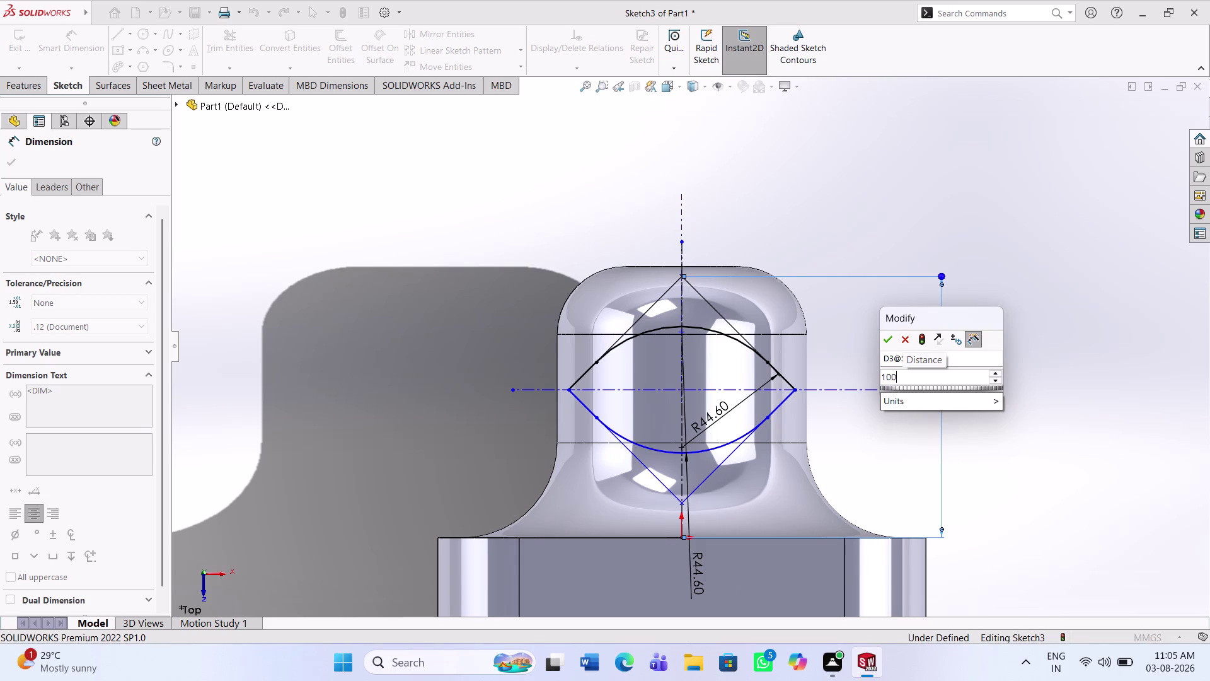
key(Return)
click(1052, 422)
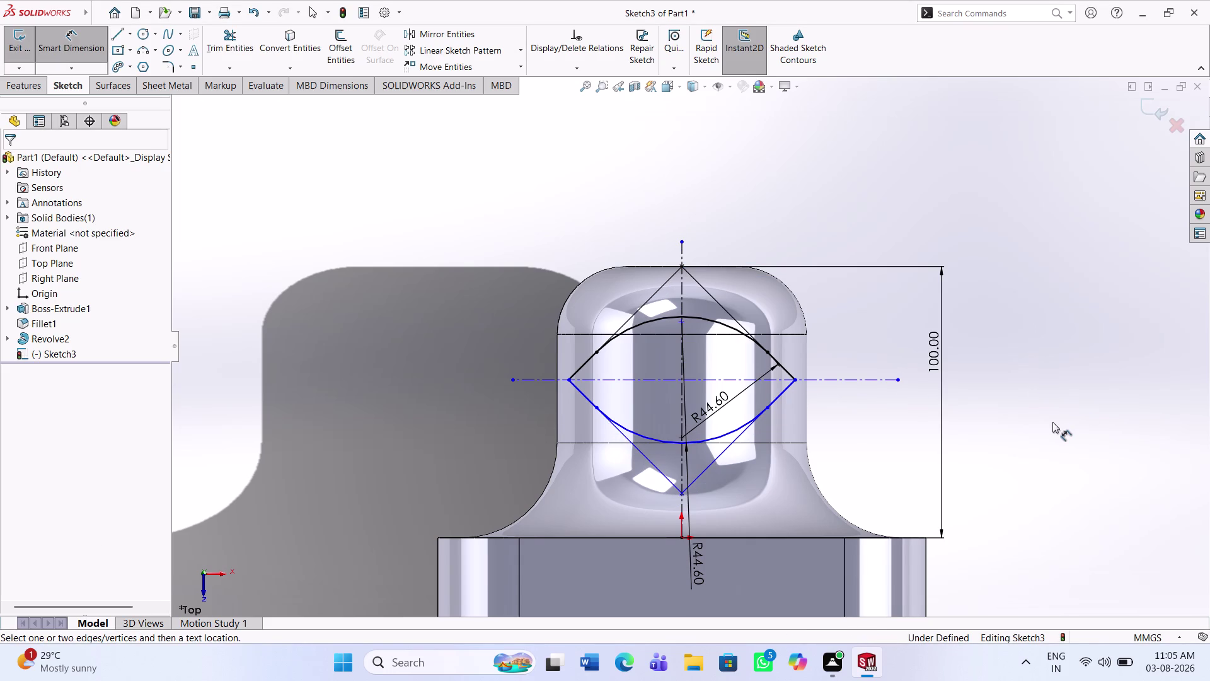
scroll(down, 3)
Change the R44.60 radius dimension to 44 mm.
scroll(down, 3)
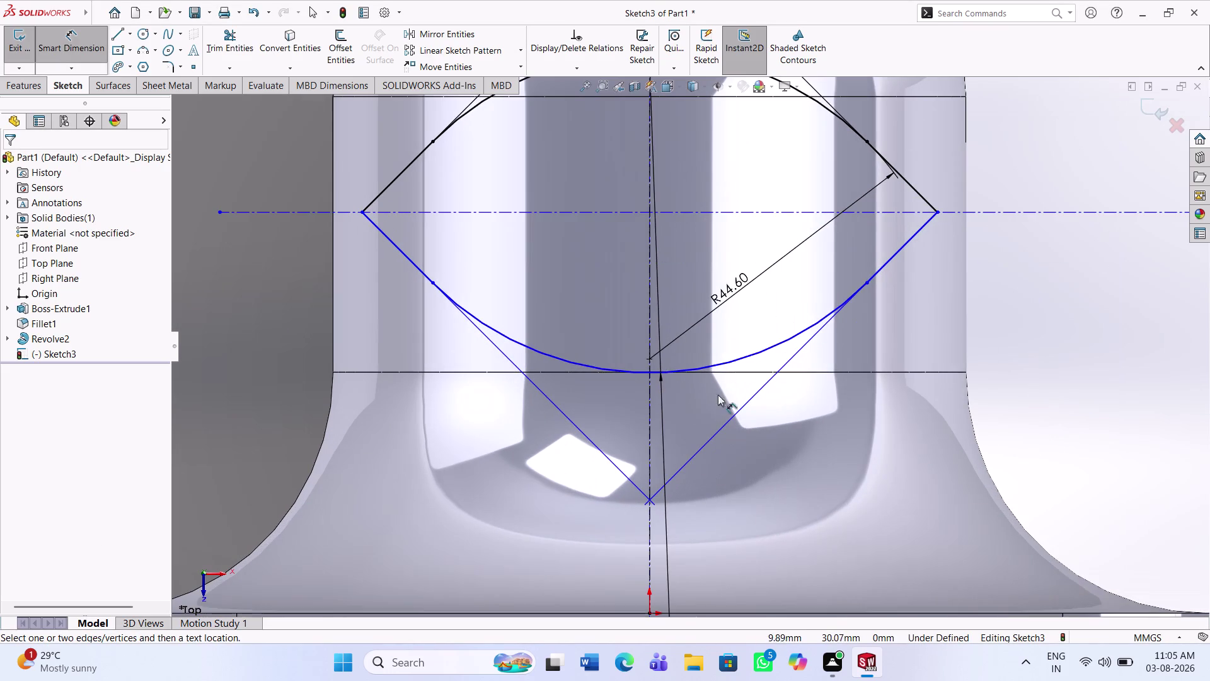
scroll(up, 3)
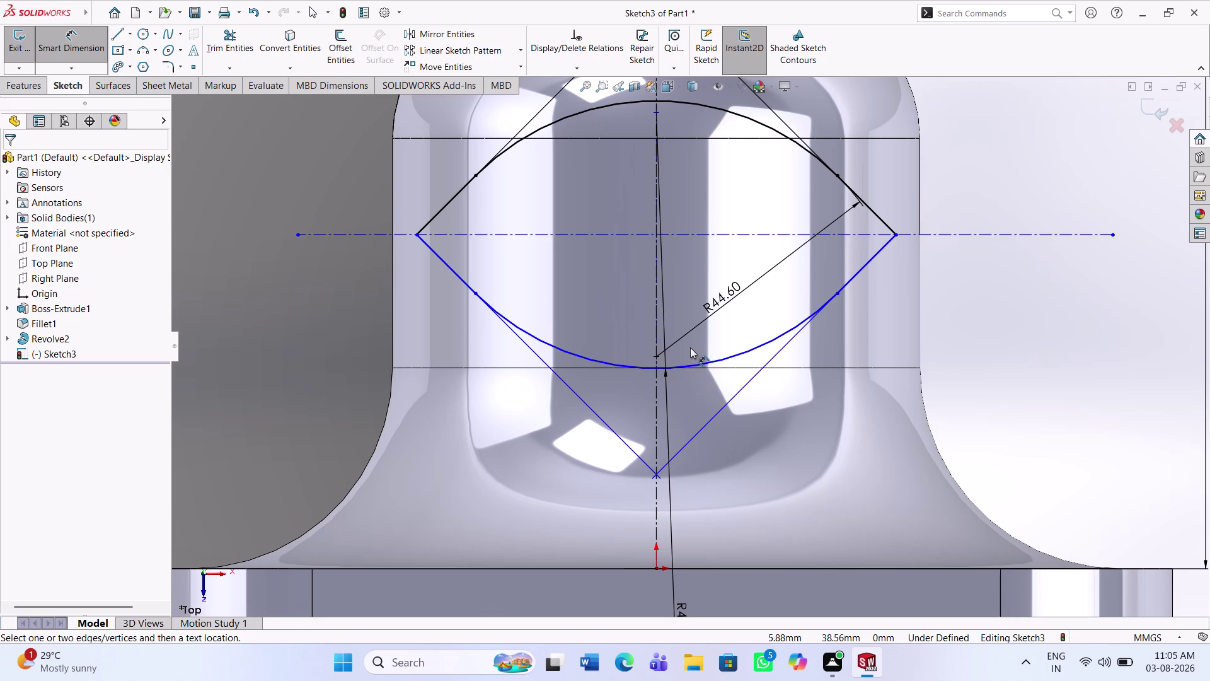
scroll(down, 3)
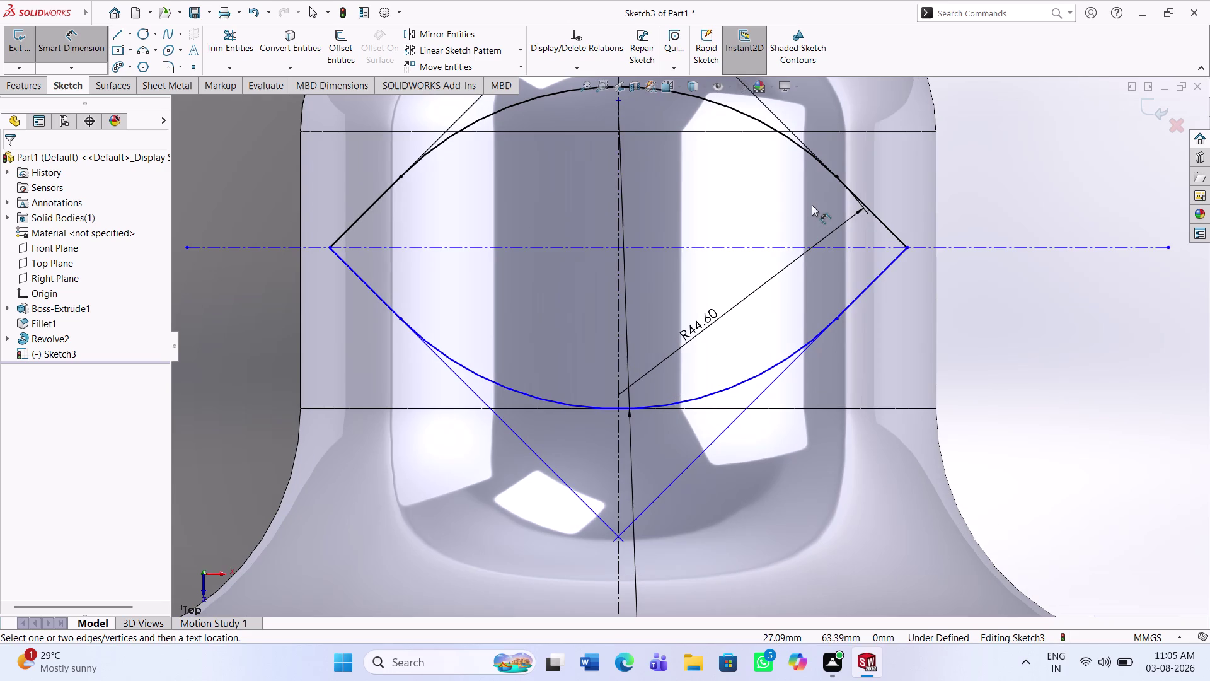
click(707, 327)
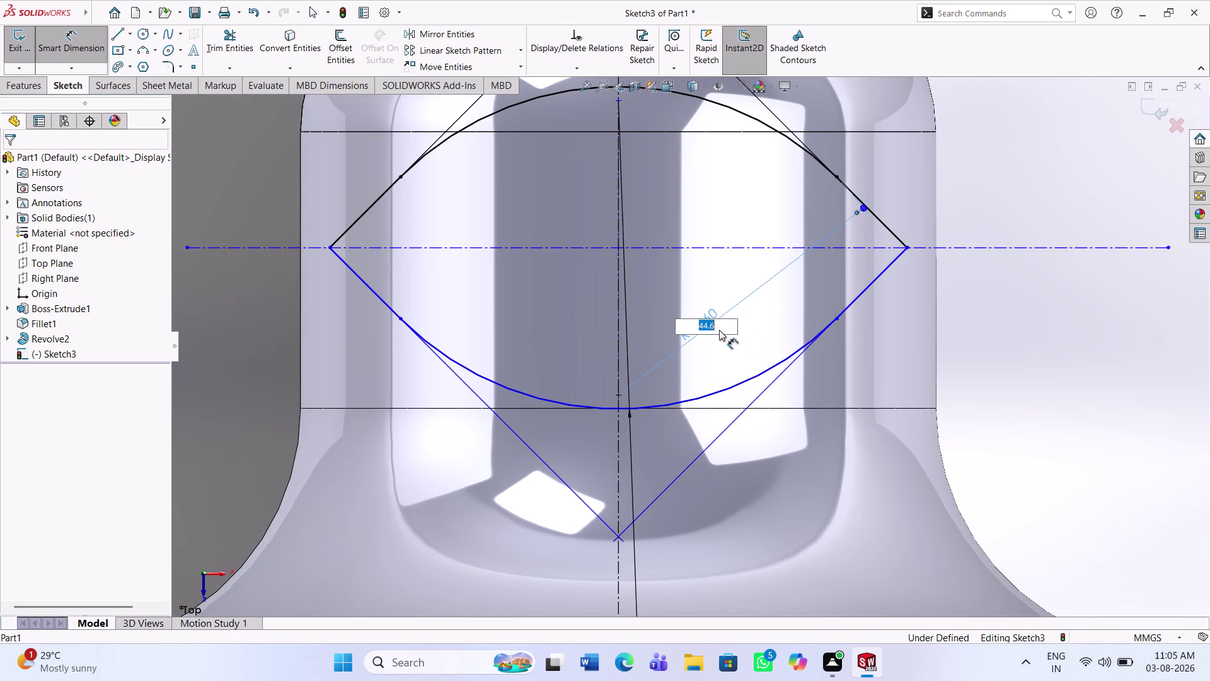
text(44)
key(Return)
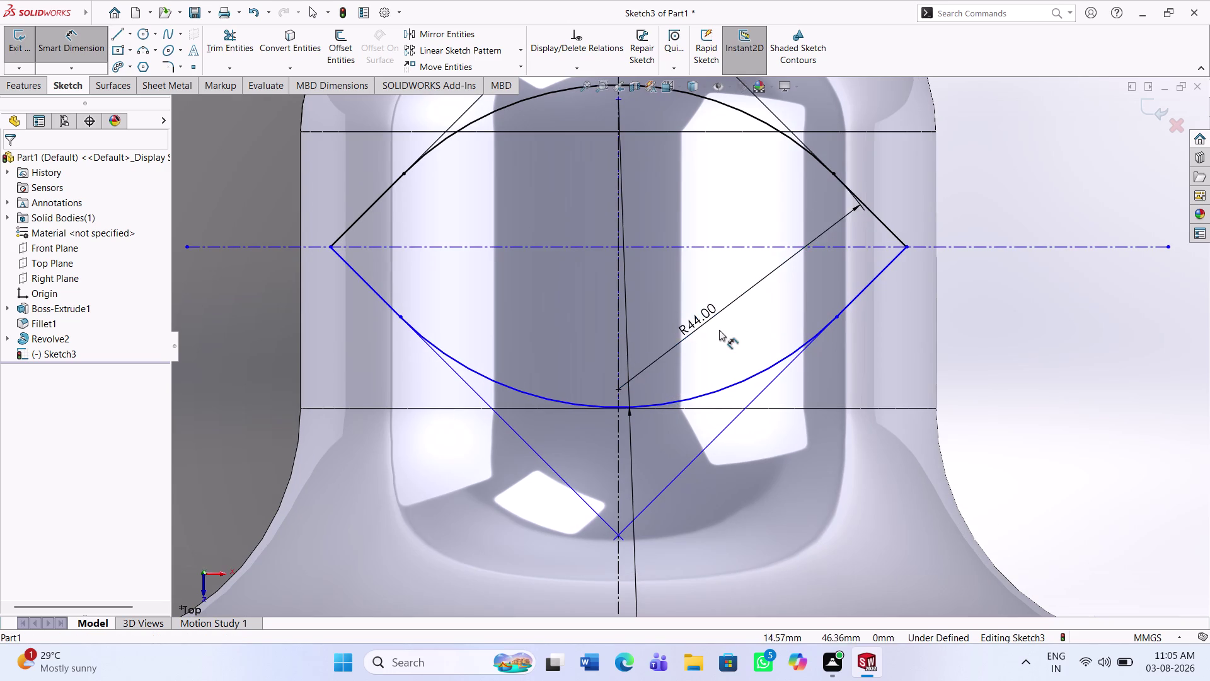
Try an extra radius dimension on the arc and decline it as redundant.
scroll(up, 3)
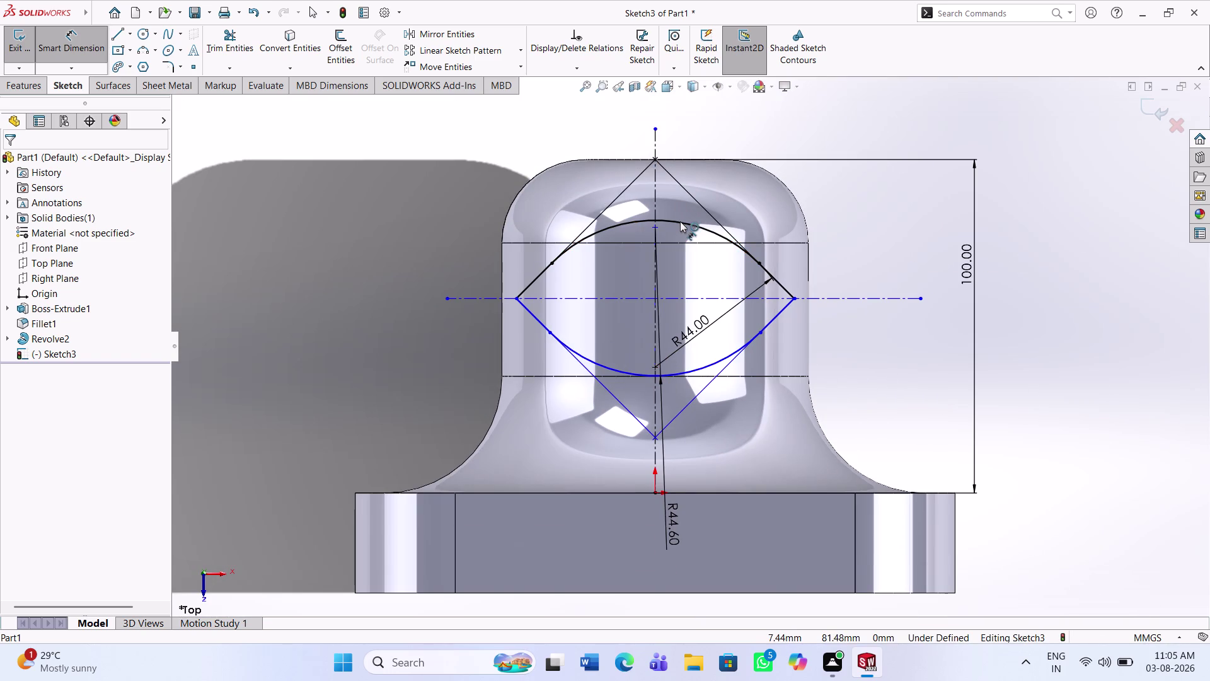
click(680, 221)
click(721, 180)
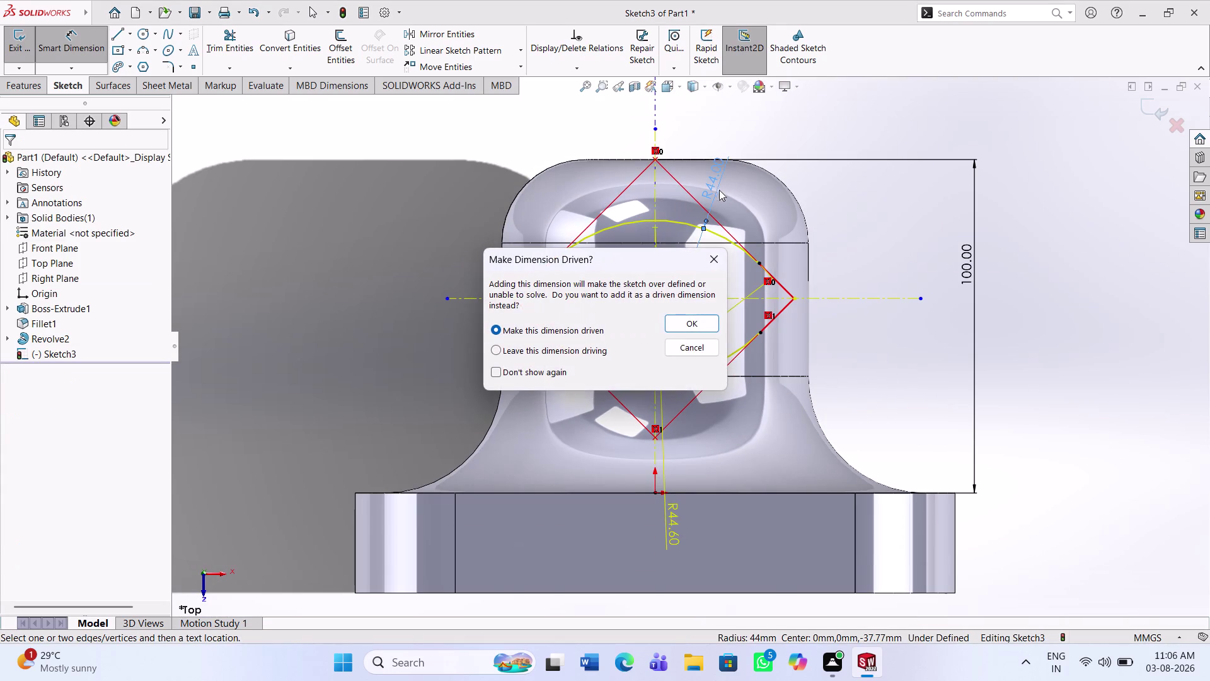
click(684, 343)
scroll(down, 3)
scroll(down, 3)
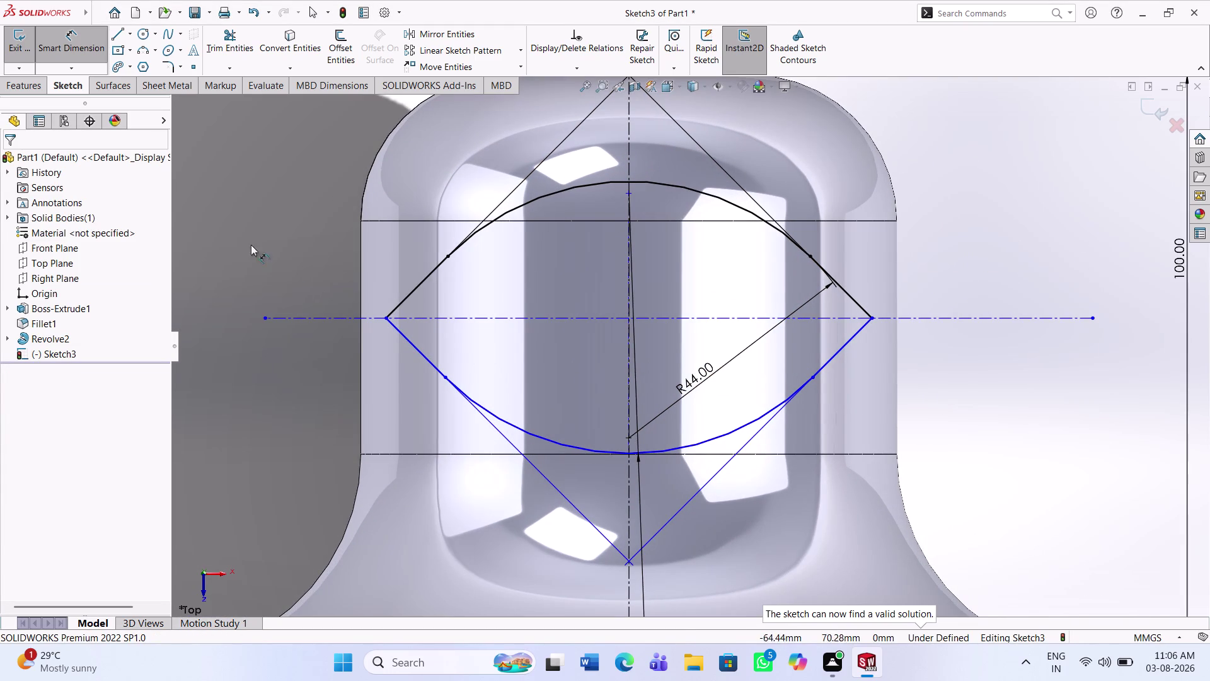
click(172, 70)
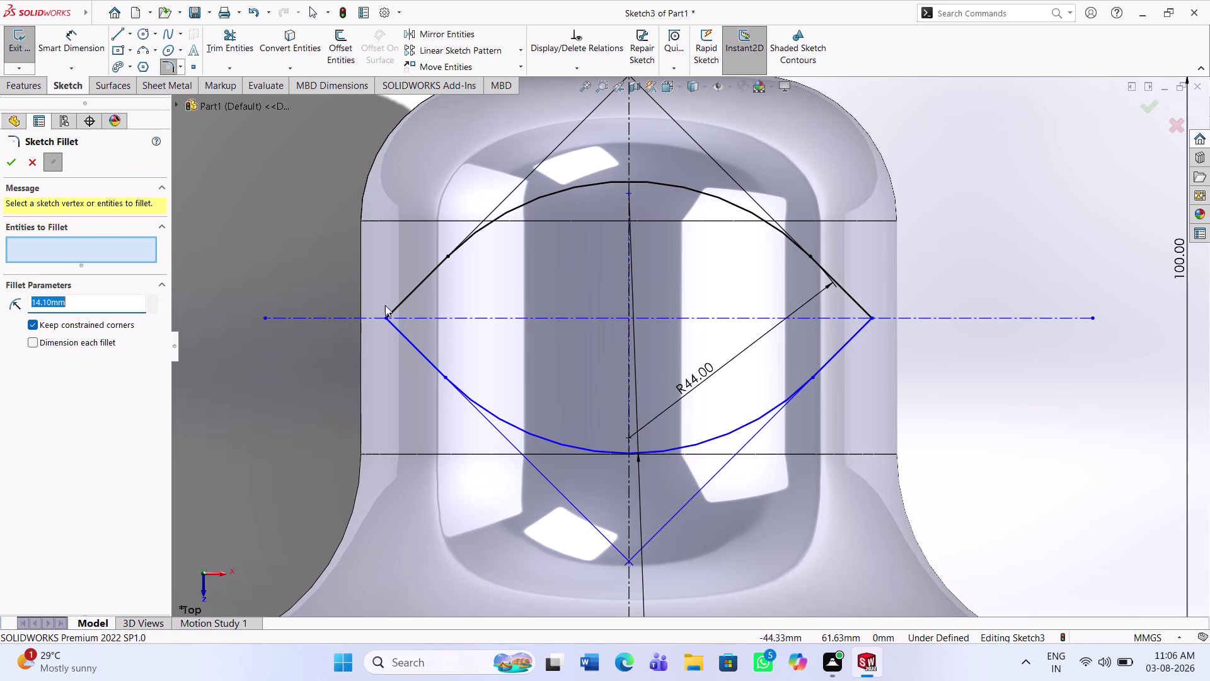
Round the diamond's left corner with an R14.10 sketch fillet and leave the tool.
click(402, 303)
click(403, 337)
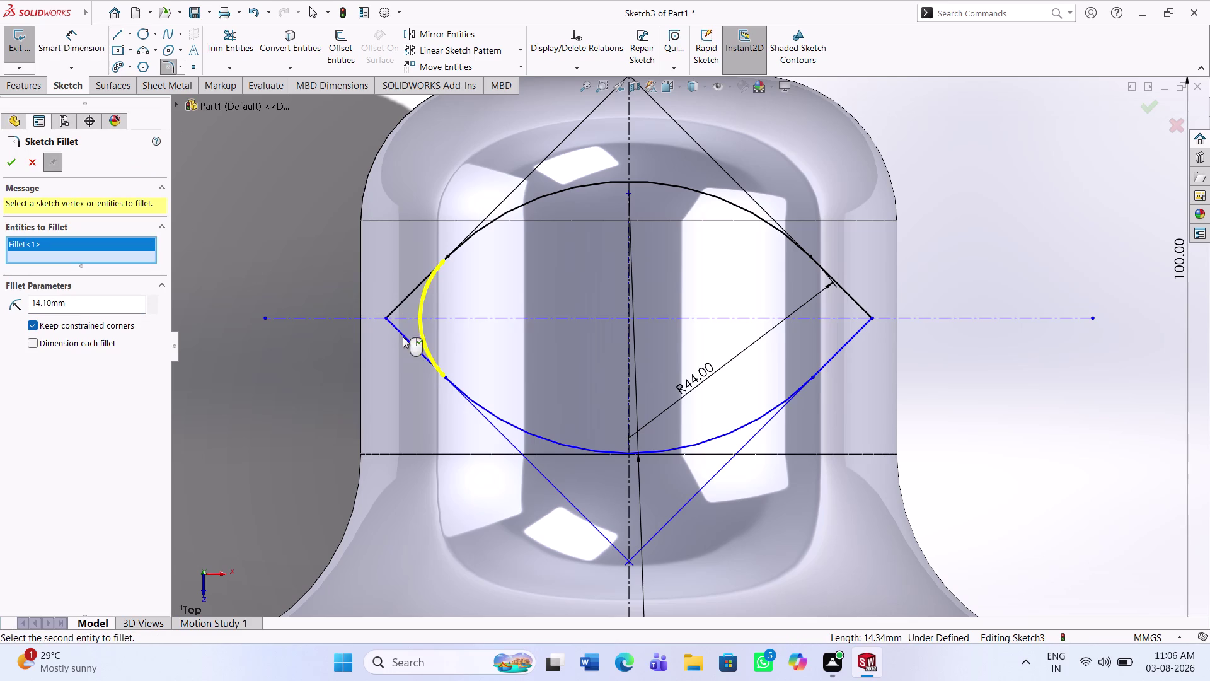
click(8, 170)
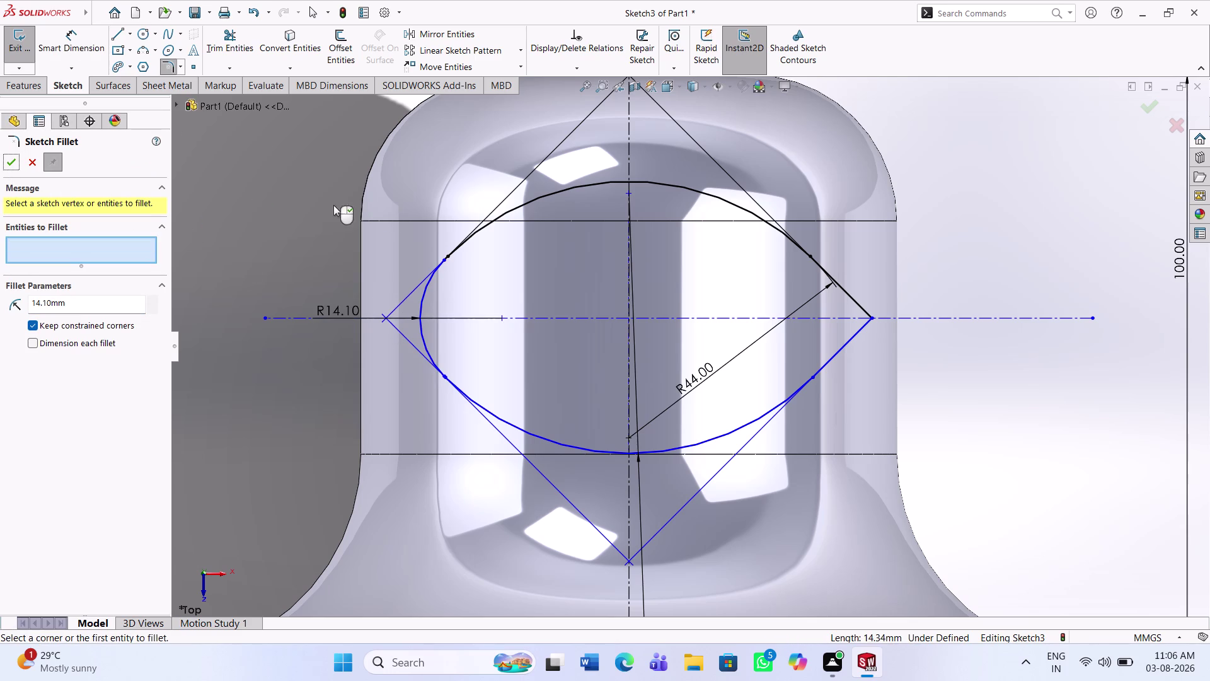
scroll(down, 3)
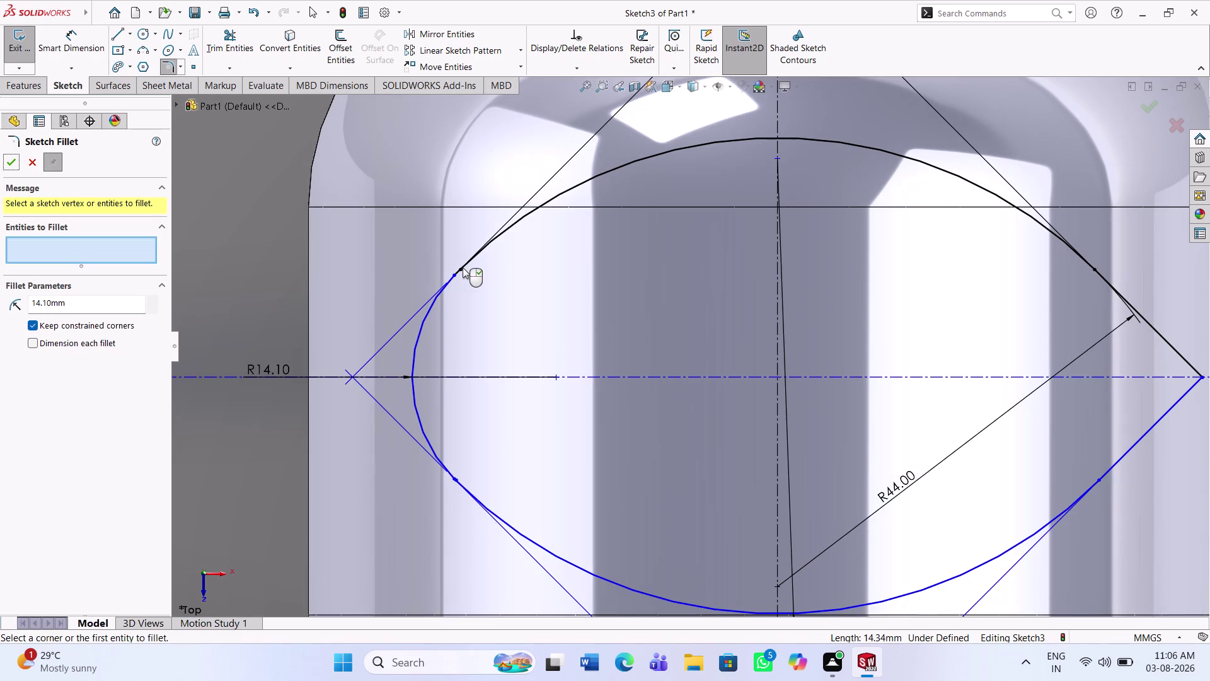
scroll(down, 3)
scroll(up, 3)
scroll(up, 3)
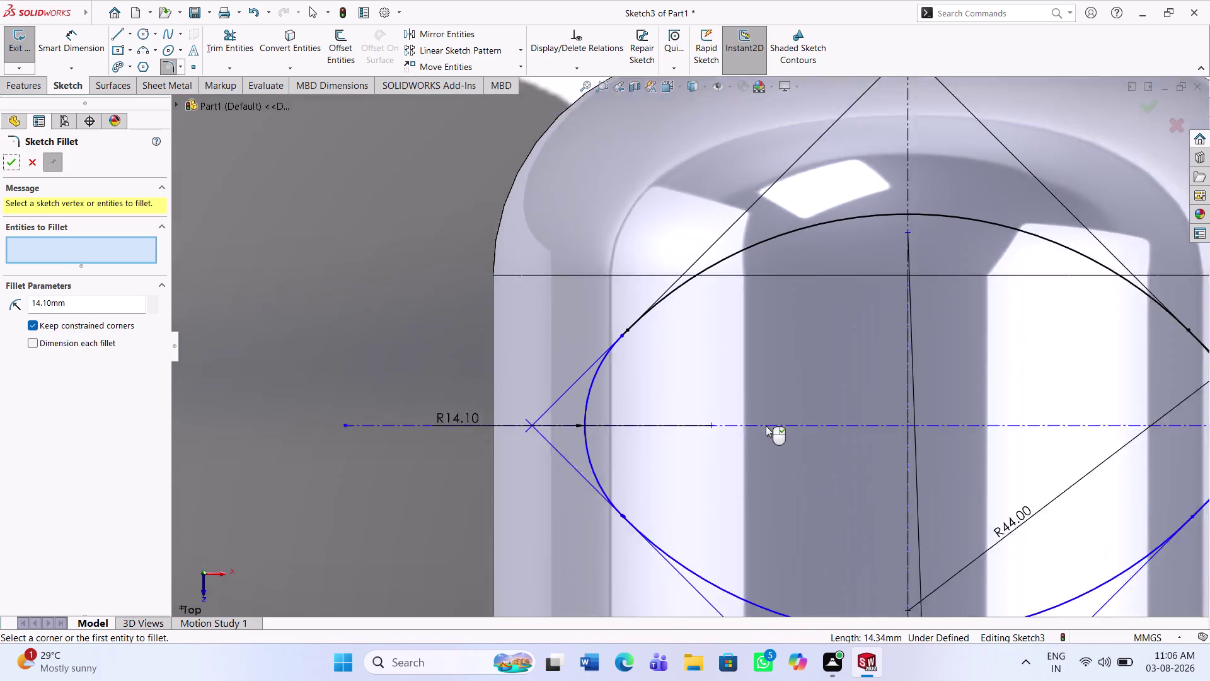
scroll(up, 3)
scroll(up, 3)
key(ctrl+z)
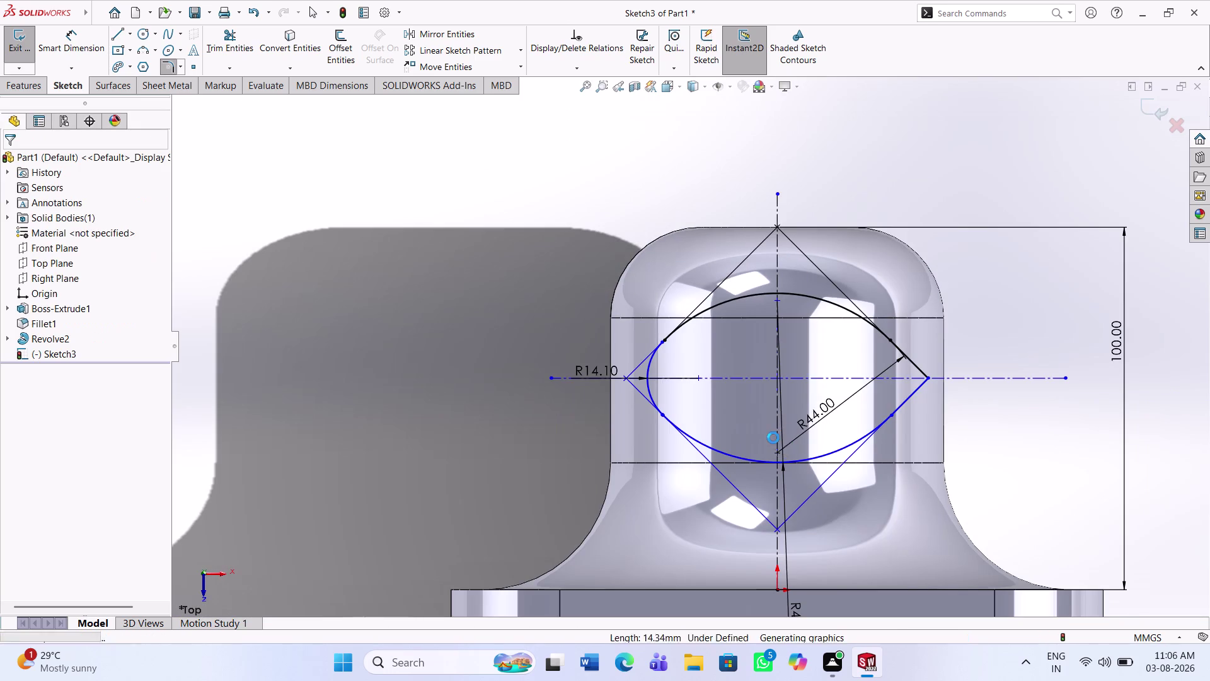
Undo repeatedly, removing the arcs, fillet, diamond, dimensions and stray diagonal line.
key(ctrl+z)
key(ctrl+z)
key(ctrl+z)
key(ctrl+z)
key(ctrl+z)
key(ctrl+z)
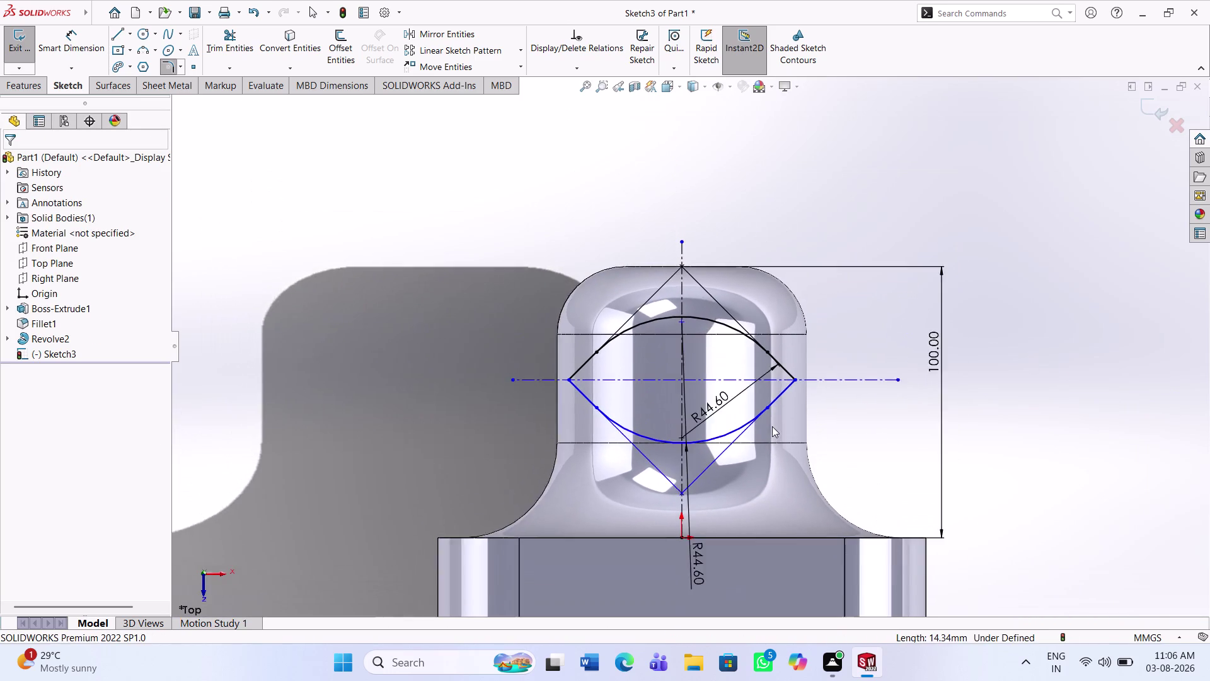
key(ctrl+z)
key(ctrl+z)
key(ctrl+z)
key(ctrl+z)
key(ctrl+z)
key(ctrl+z)
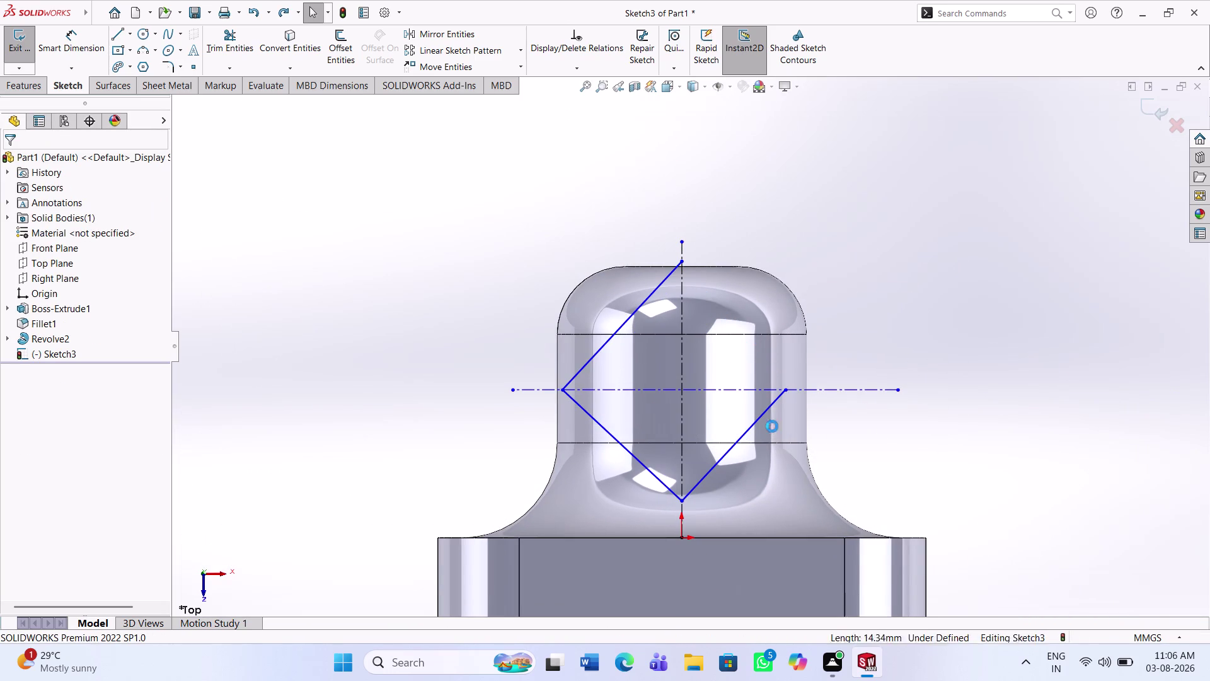
key(ctrl+z)
key(ctrl+z)
key(ctrl+z)
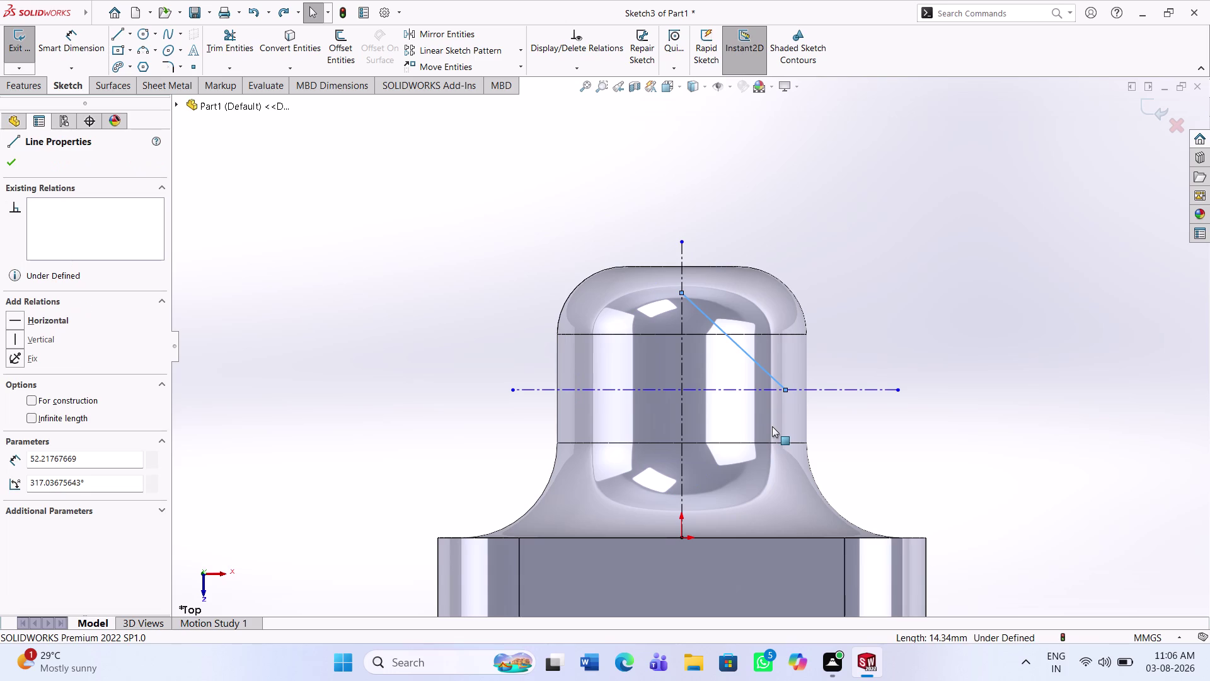
key(ctrl+z)
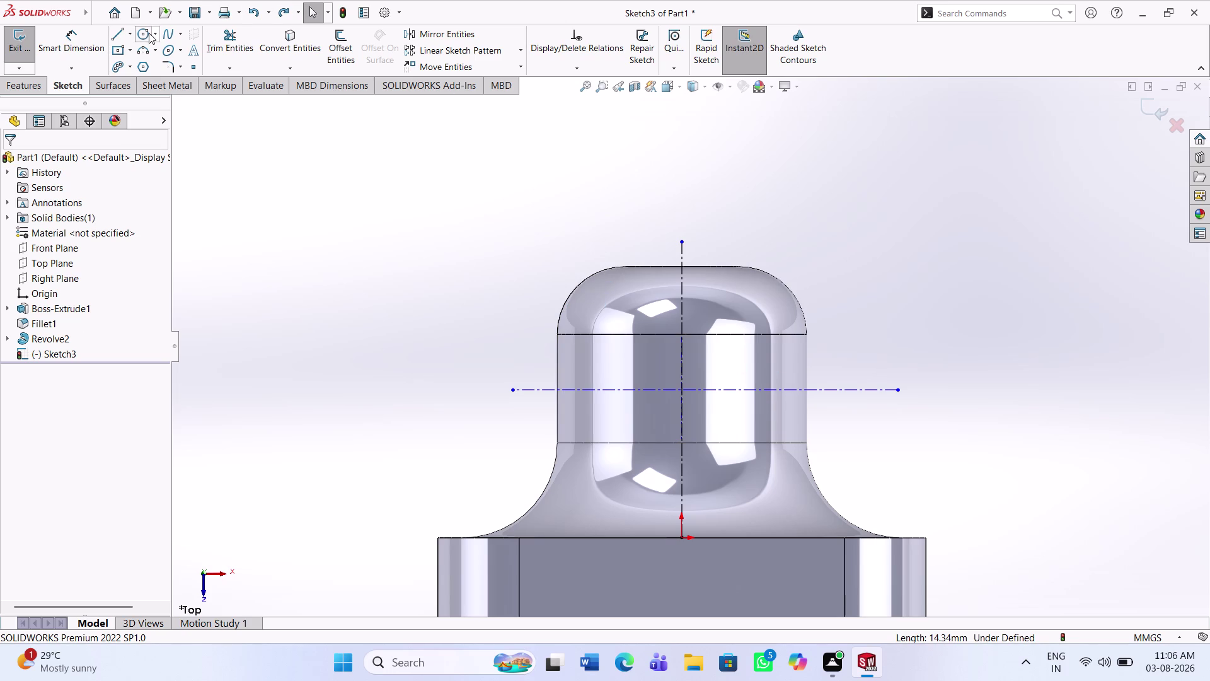
Draw construction lines through the top, left, bottom and right centreline points, closing the diamond.
click(131, 35)
click(136, 60)
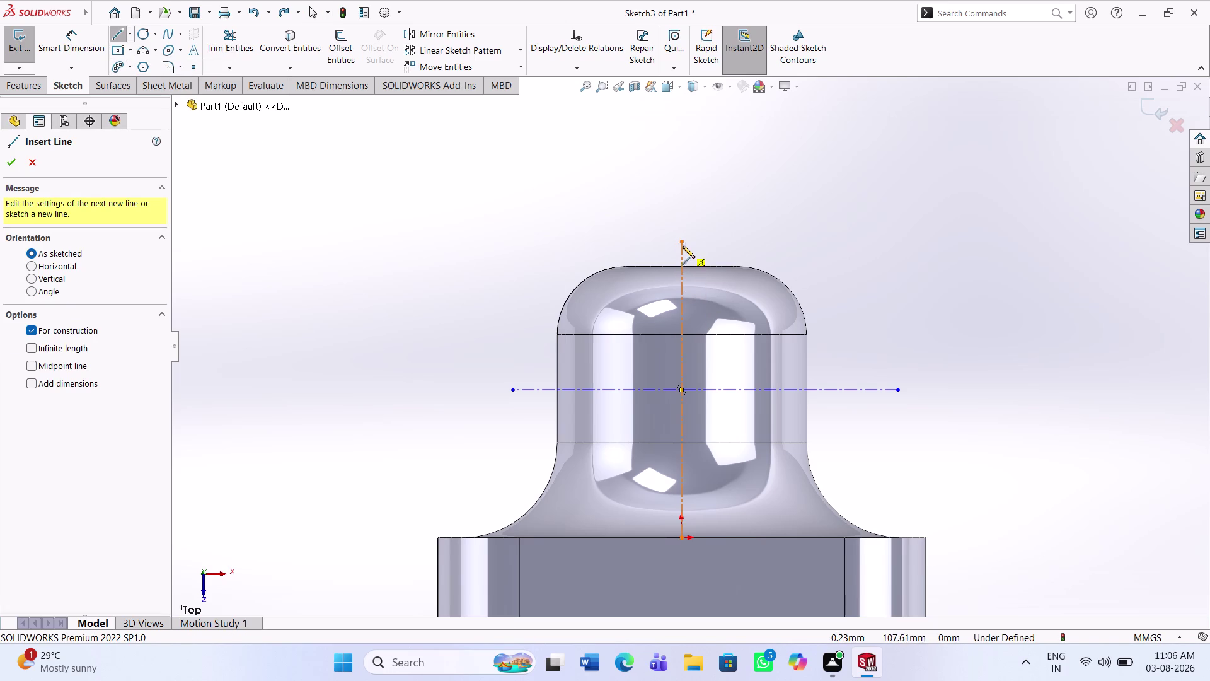
click(682, 266)
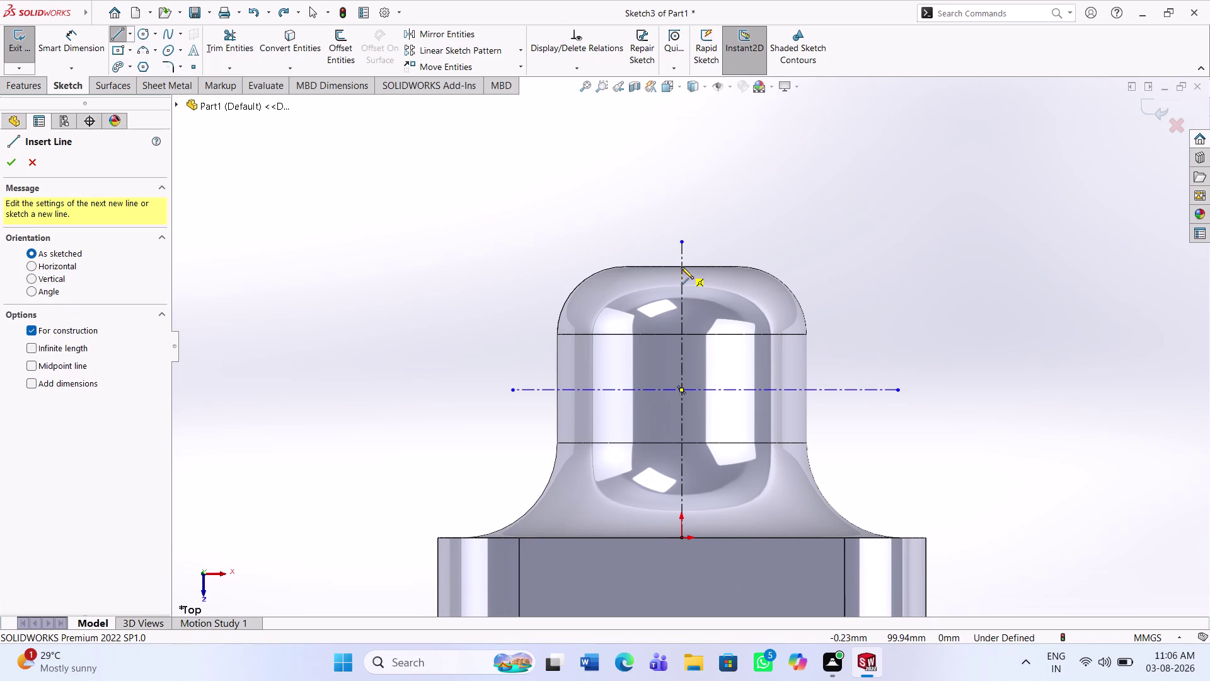
click(571, 392)
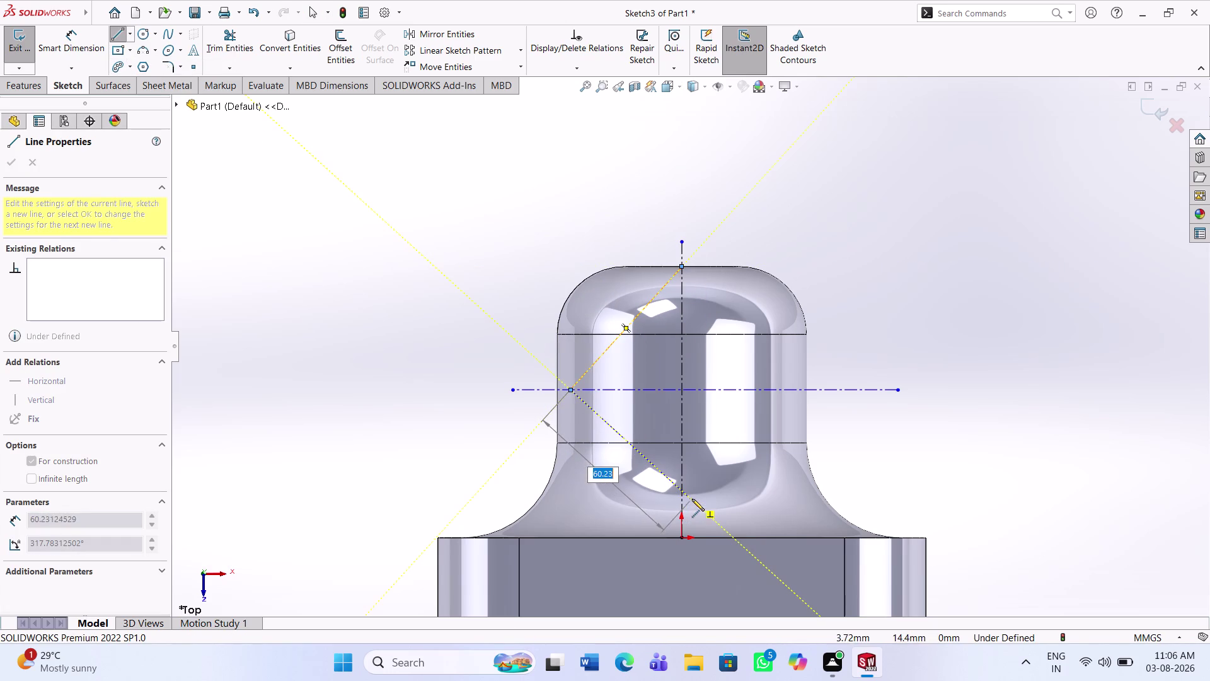
click(684, 490)
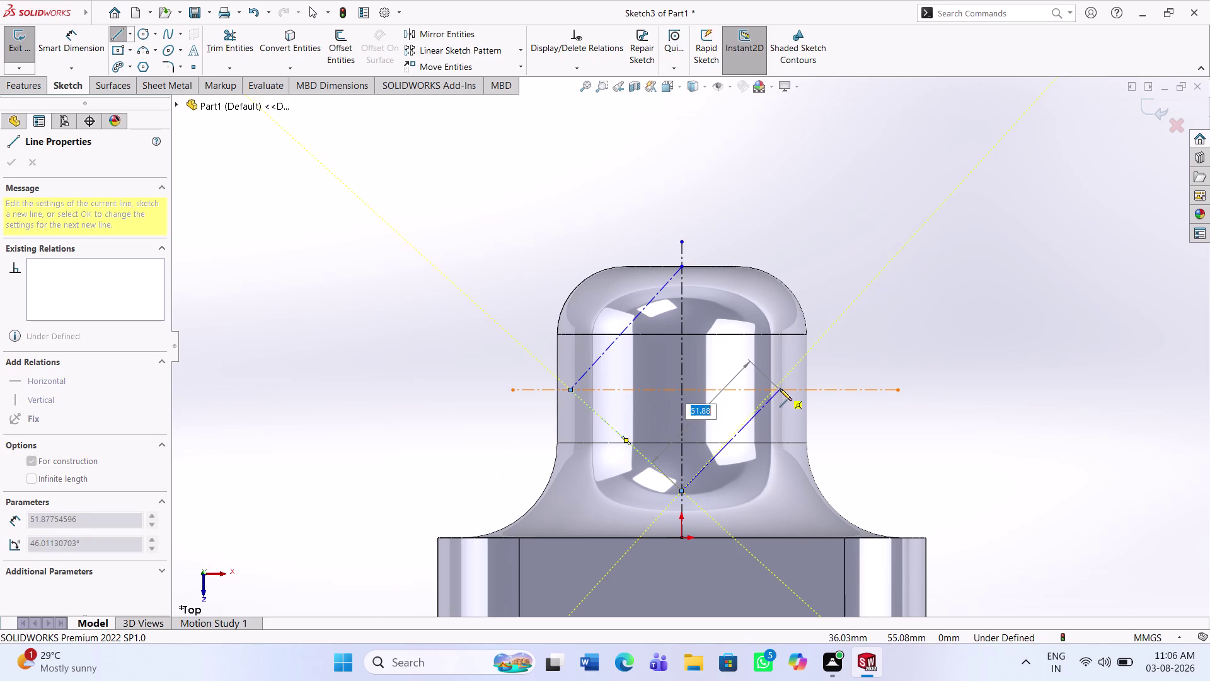
click(780, 385)
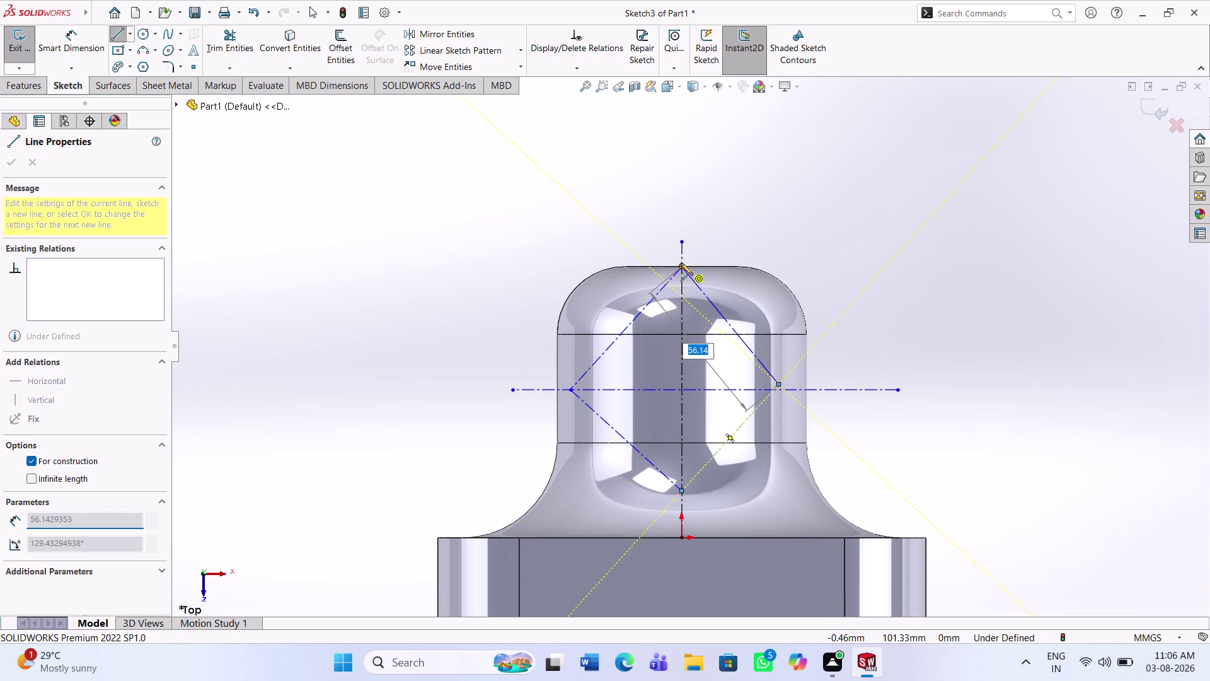
click(681, 263)
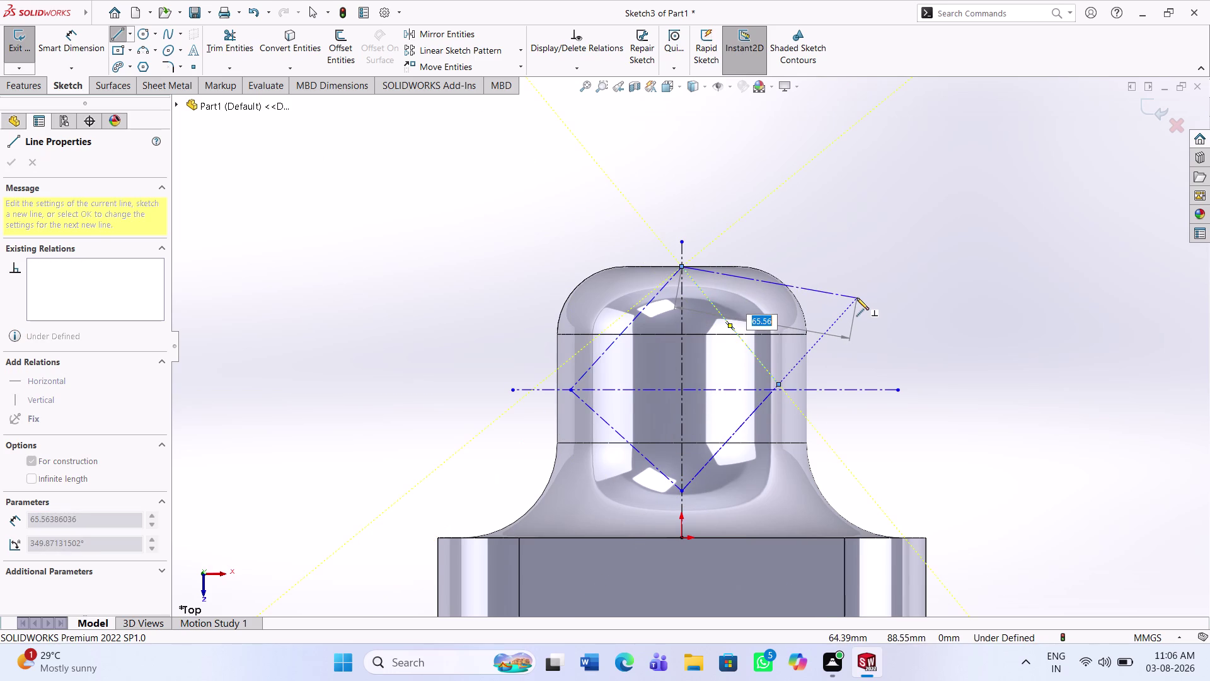
key(Escape)
key(Escape)
key(Escape)
key(Escape)
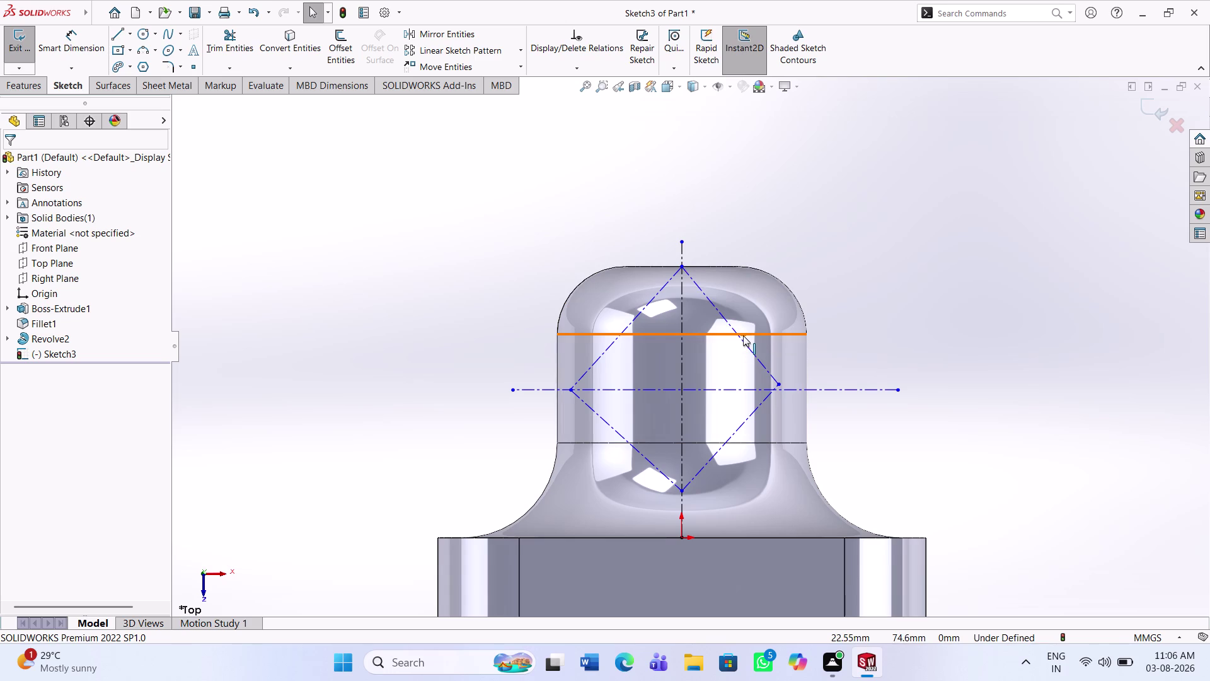
click(750, 350)
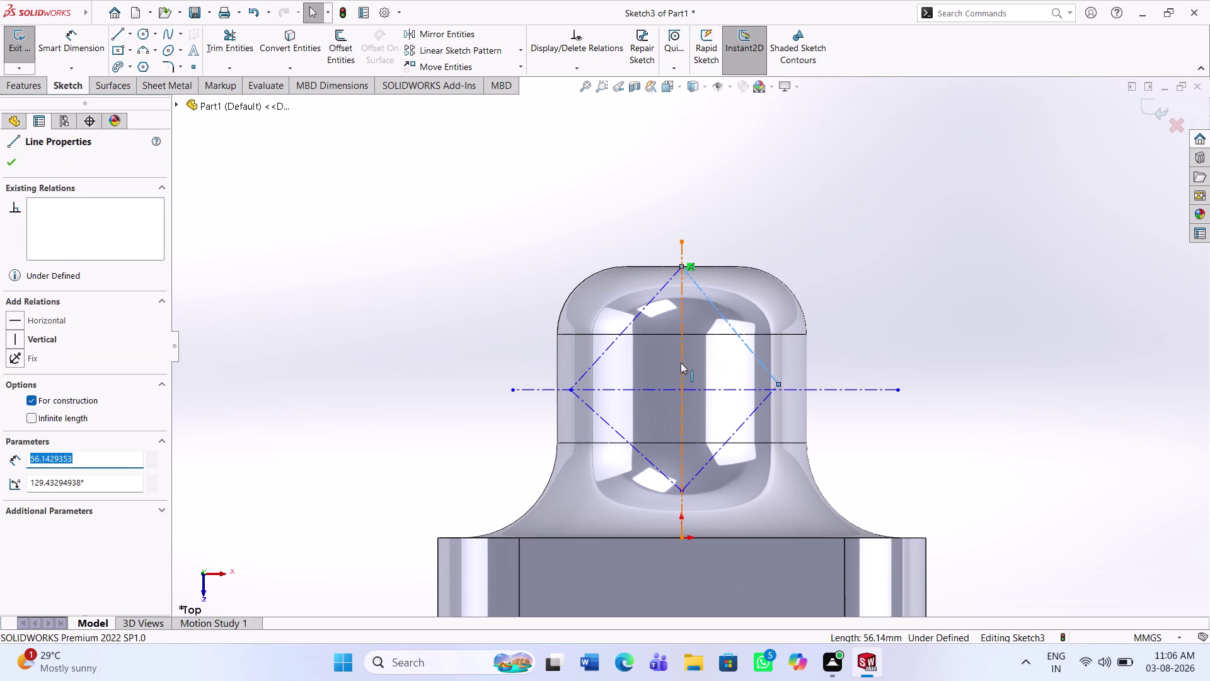
Select the centreline and three diamond sides and apply an Equal relation.
click(681, 362)
click(606, 354)
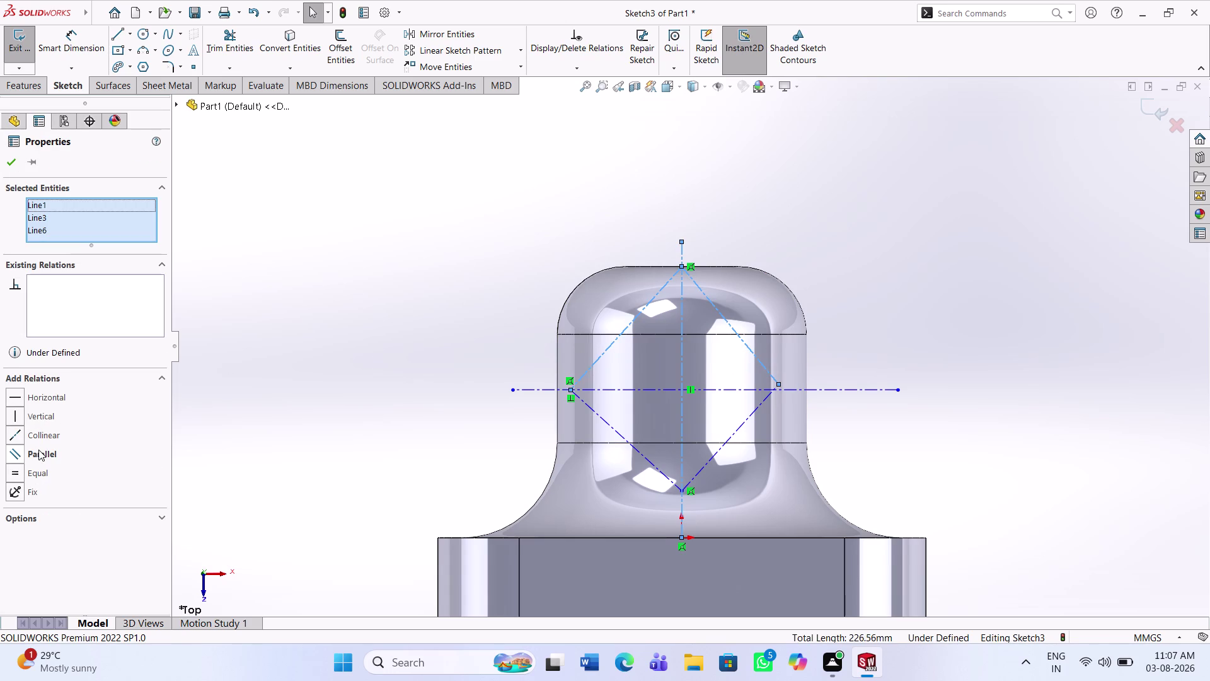
key(Escape)
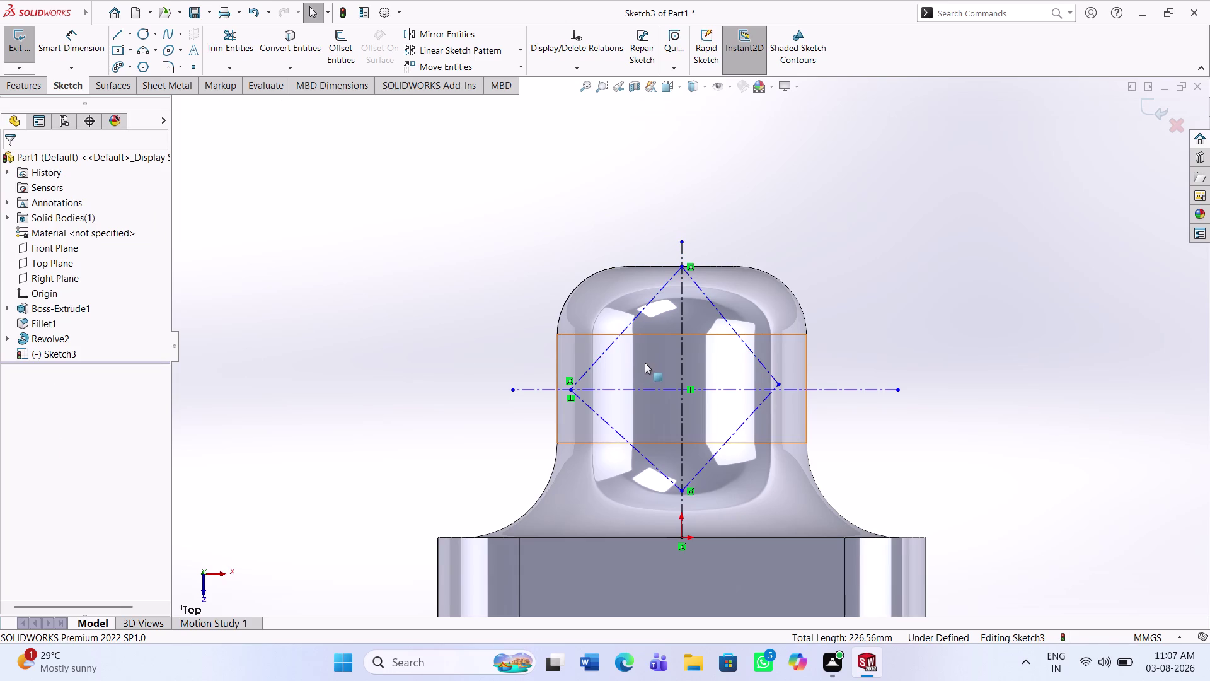
click(683, 361)
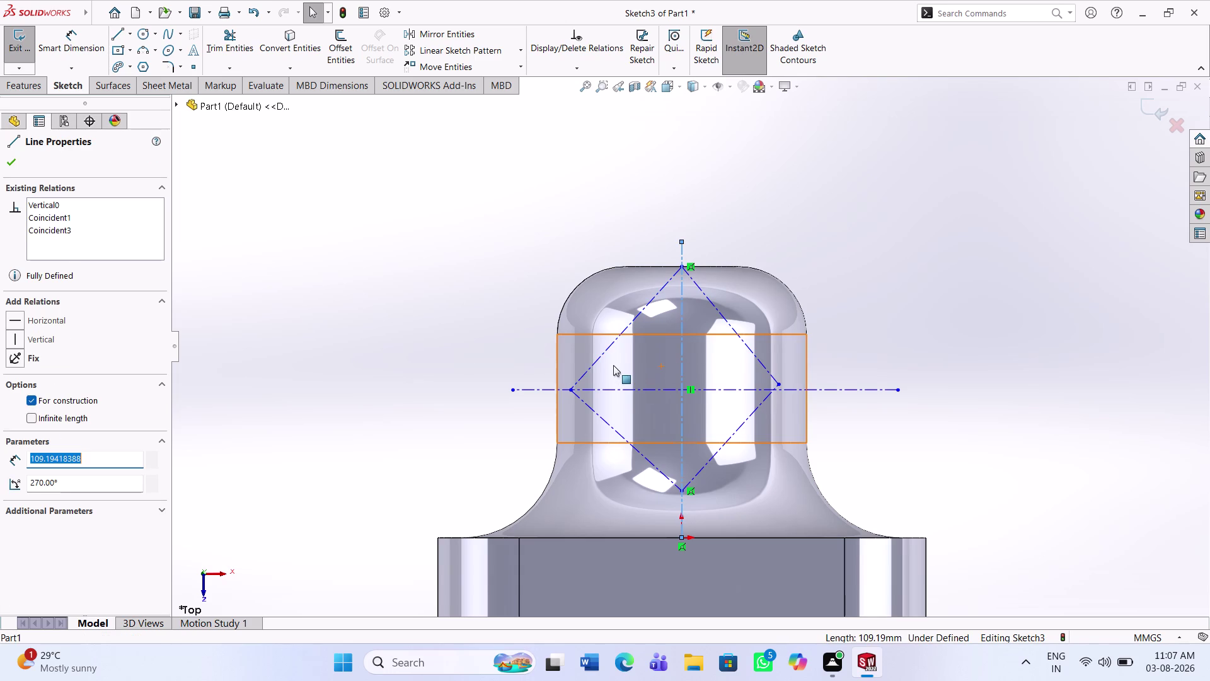
click(610, 344)
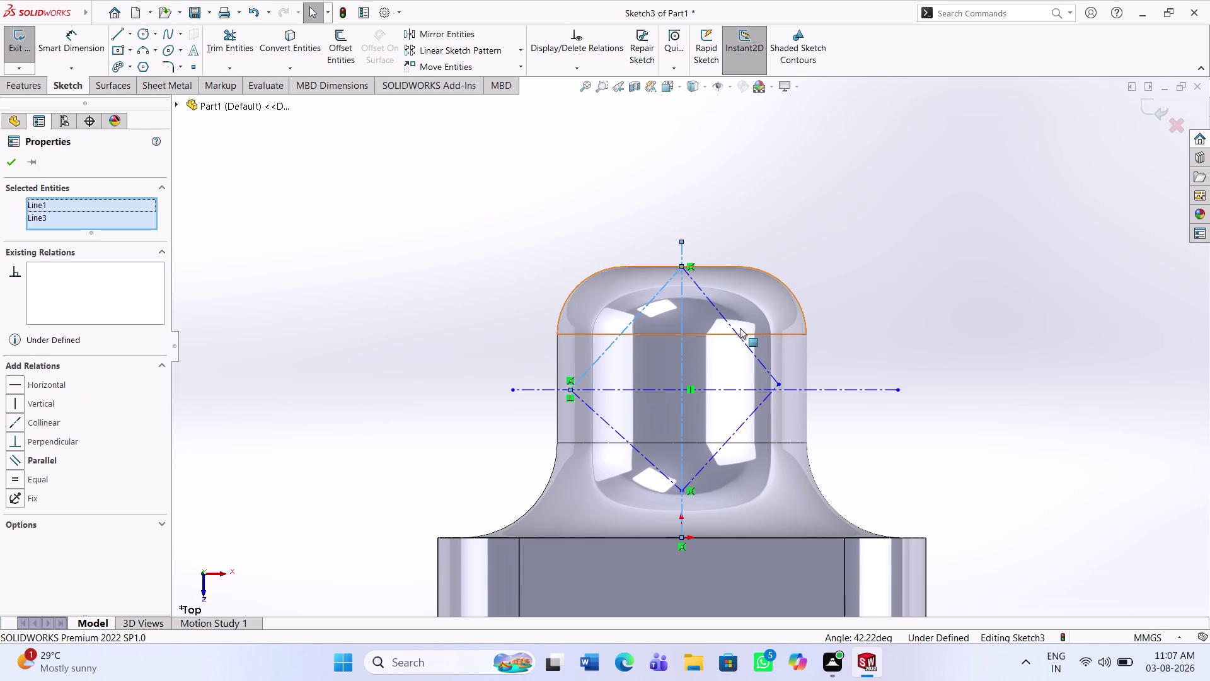
click(740, 334)
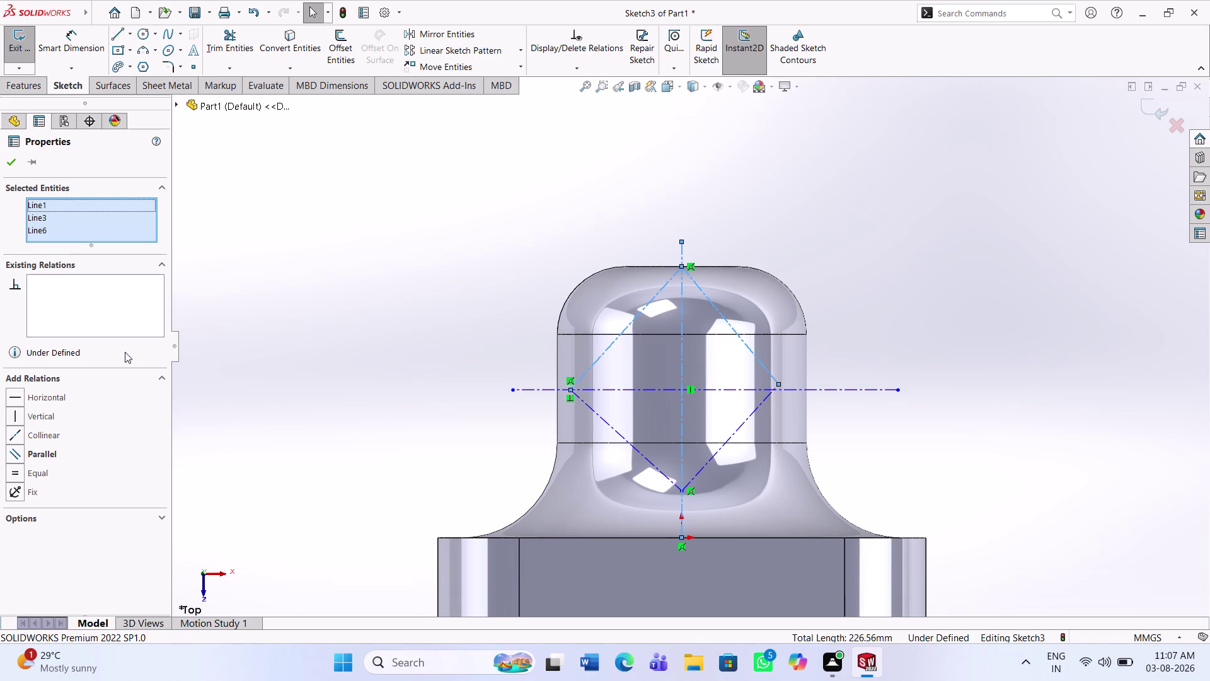
click(47, 450)
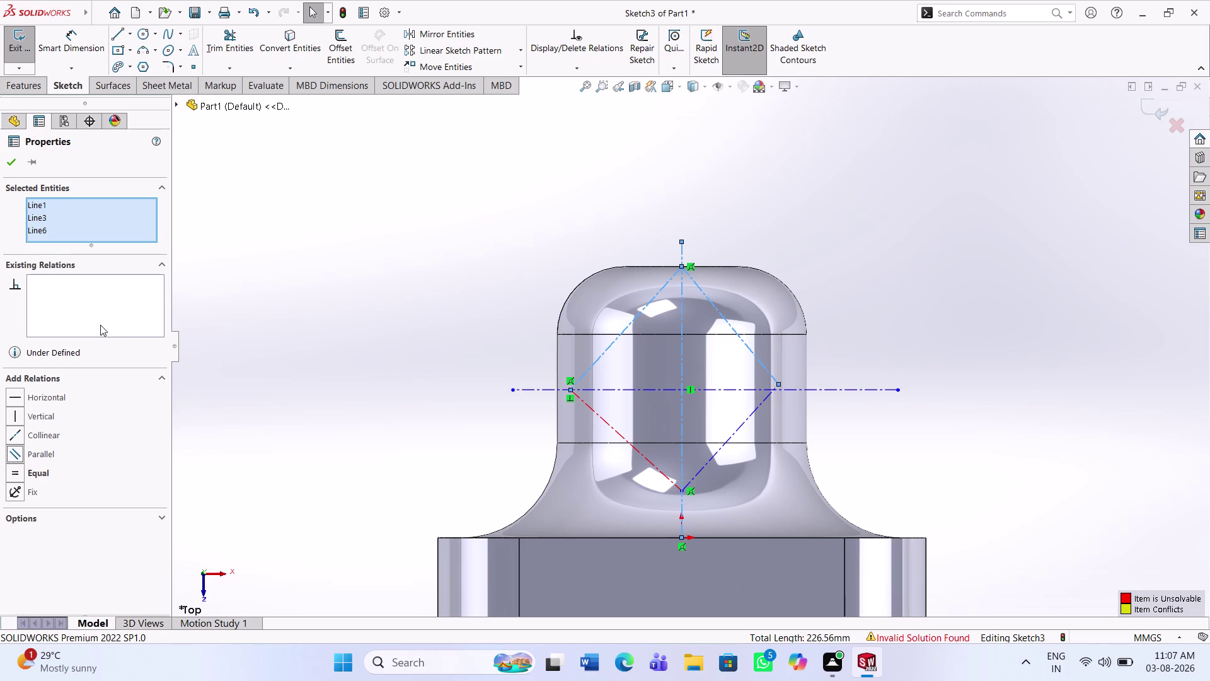
key(Escape)
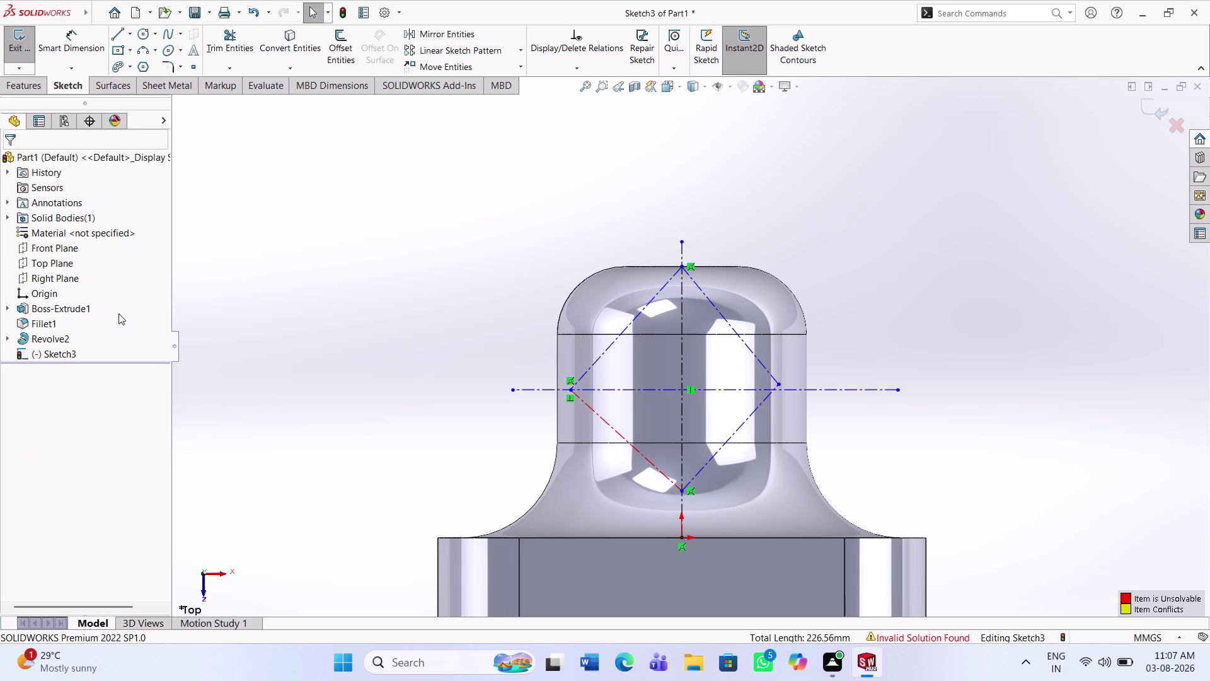
Undo the unsolvable Equal relation and zoom in on the sketch.
key(ctrl+z)
key(ctrl+z)
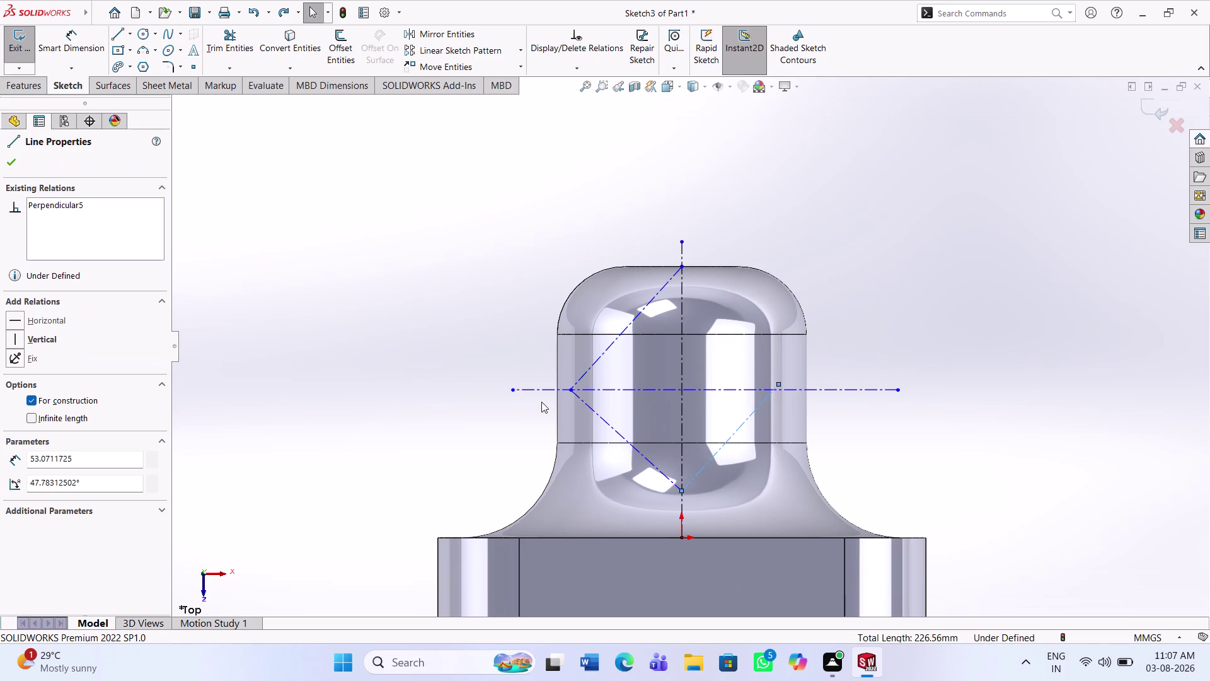
click(282, 9)
scroll(up, 3)
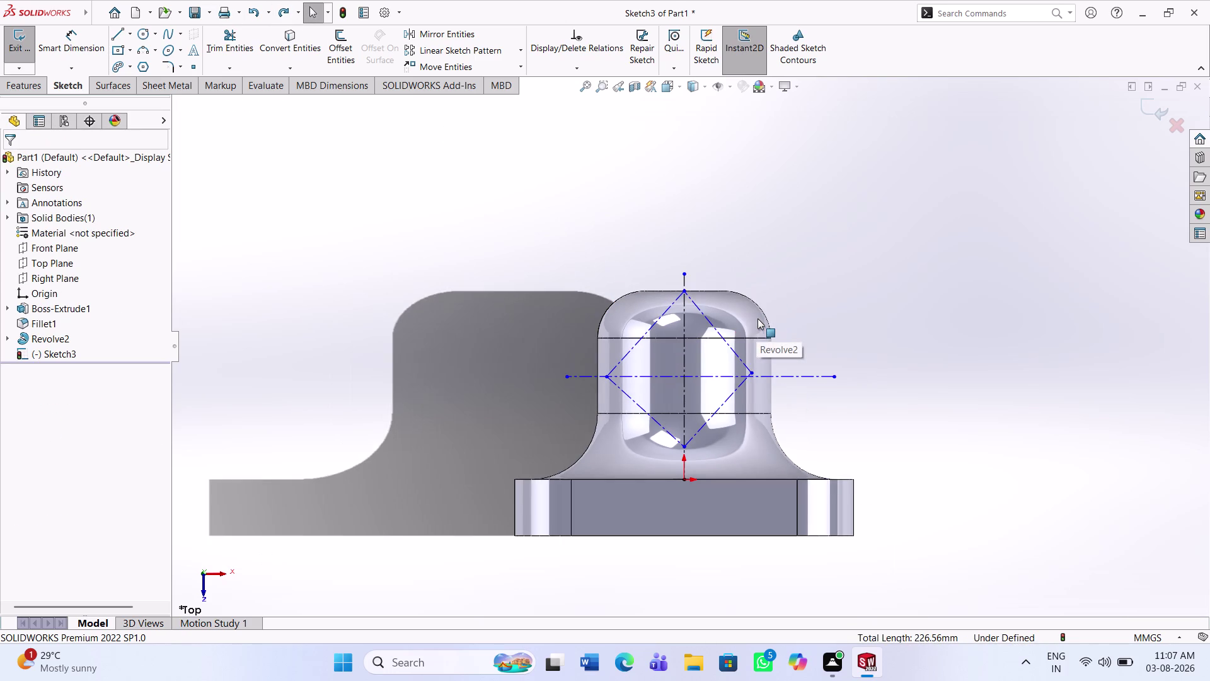
scroll(down, 3)
scroll(down, 3)
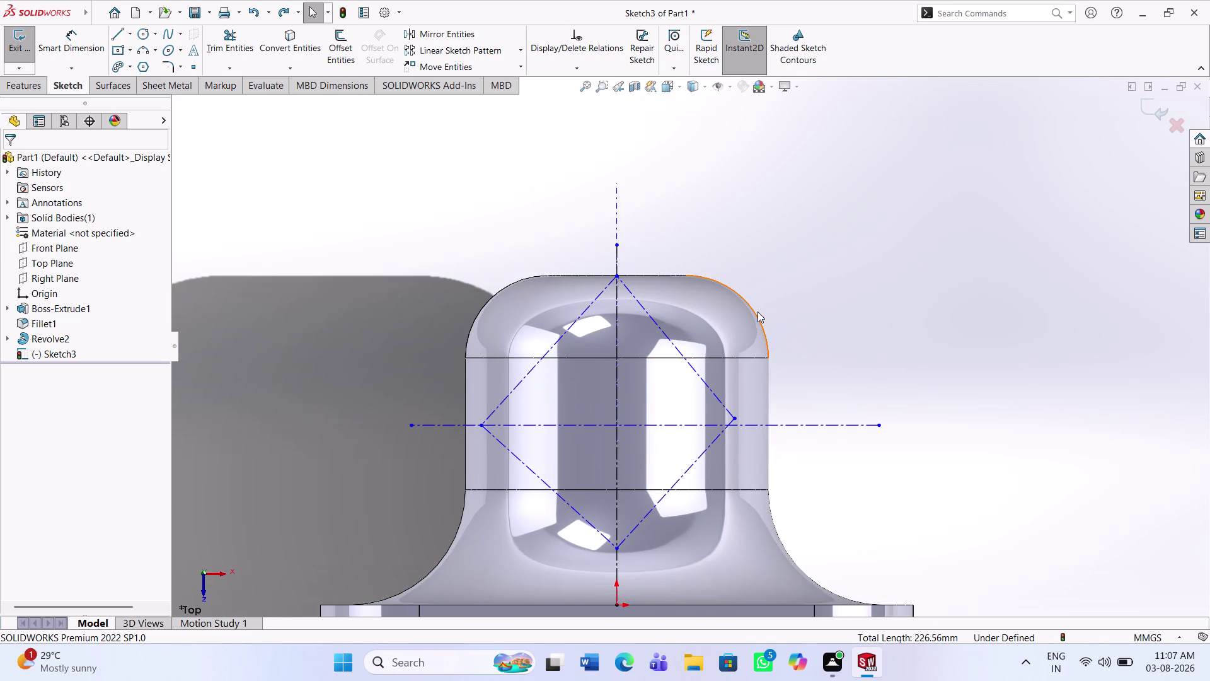
click(167, 62)
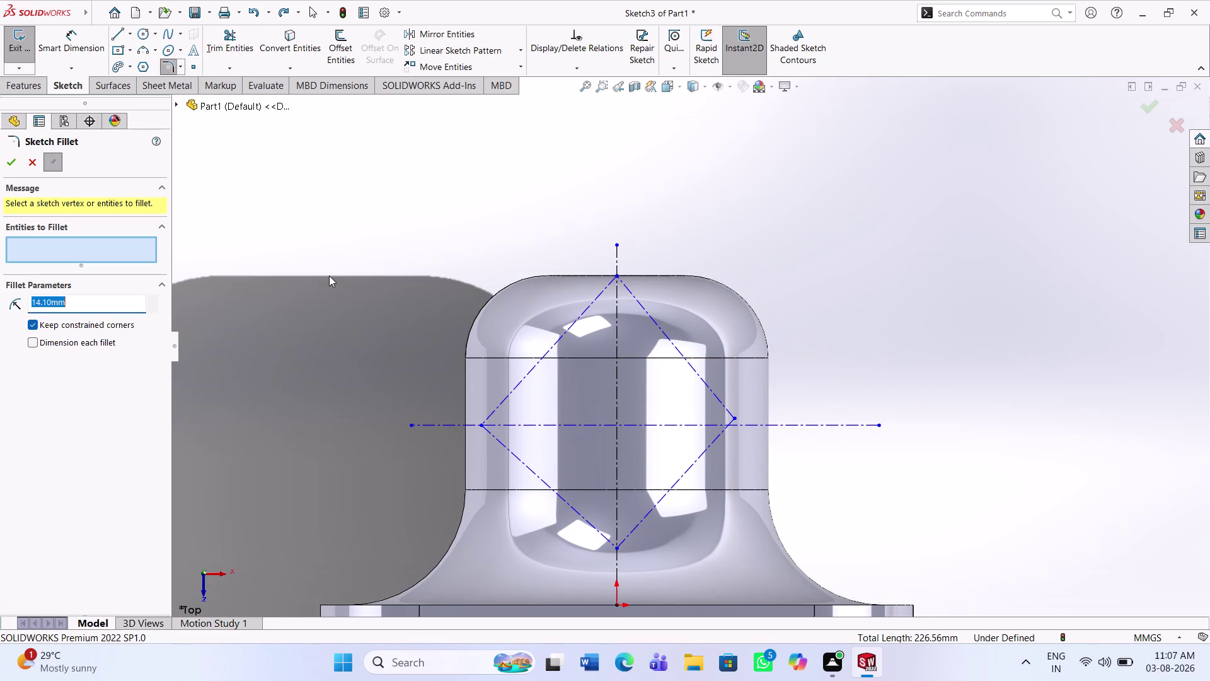
text(44)
key(Return)
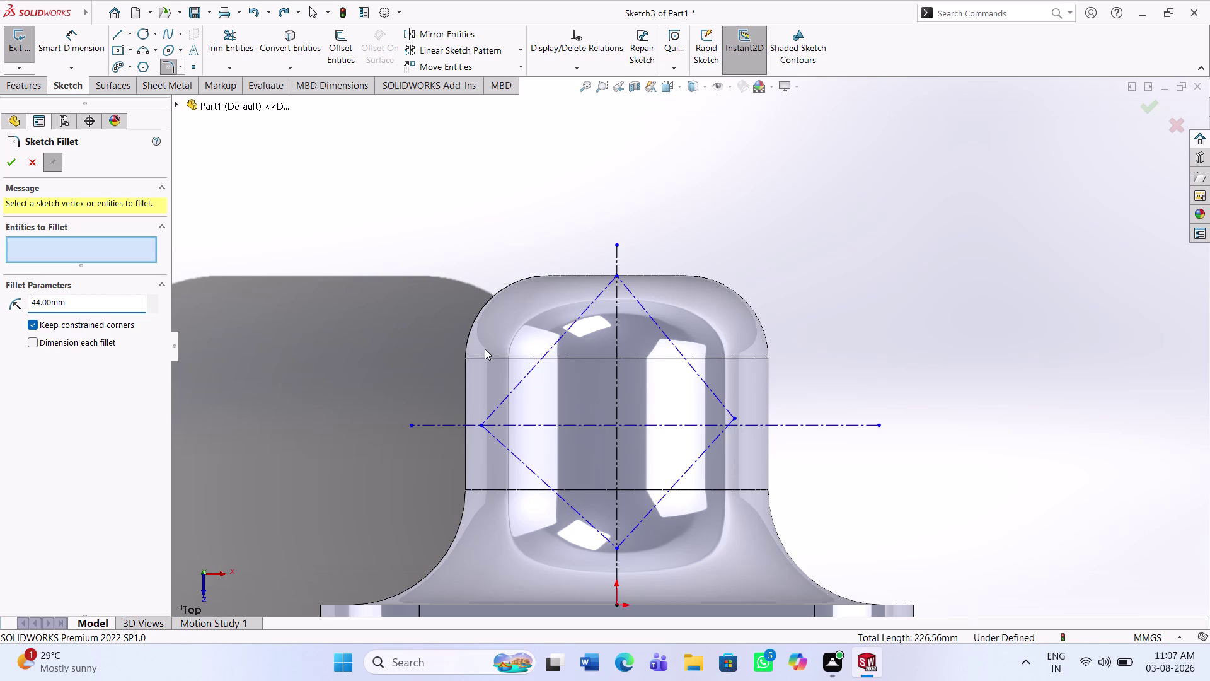
click(566, 328)
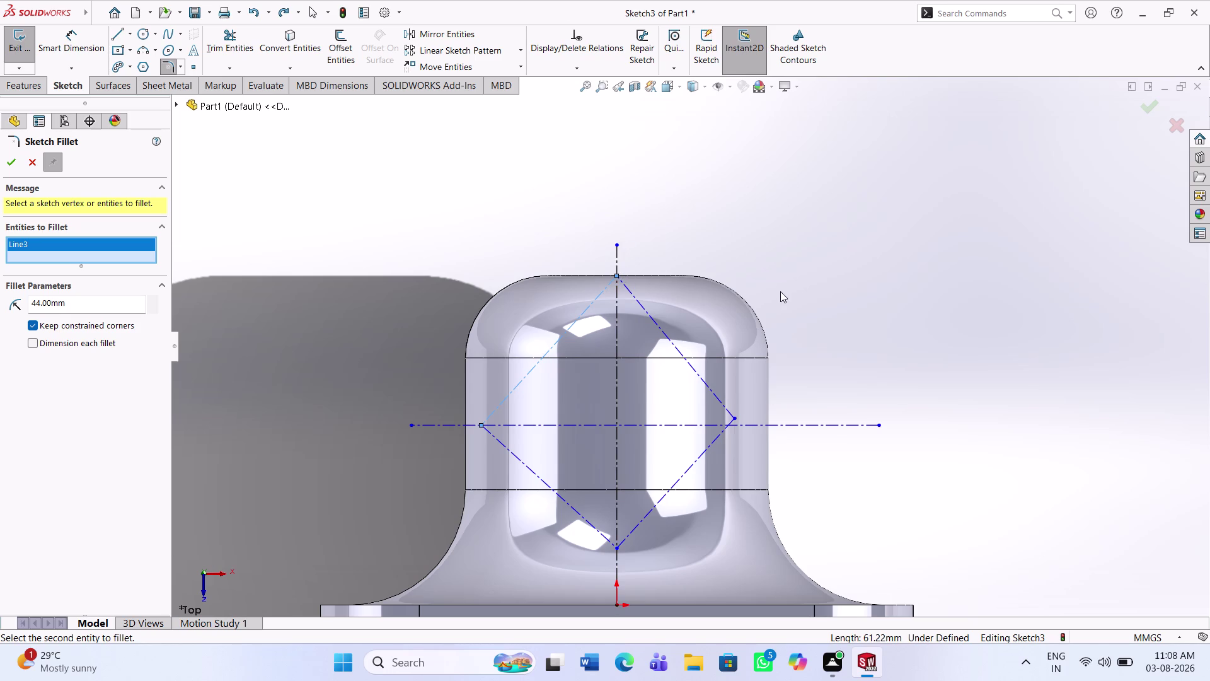
drag(616, 274, 616, 257)
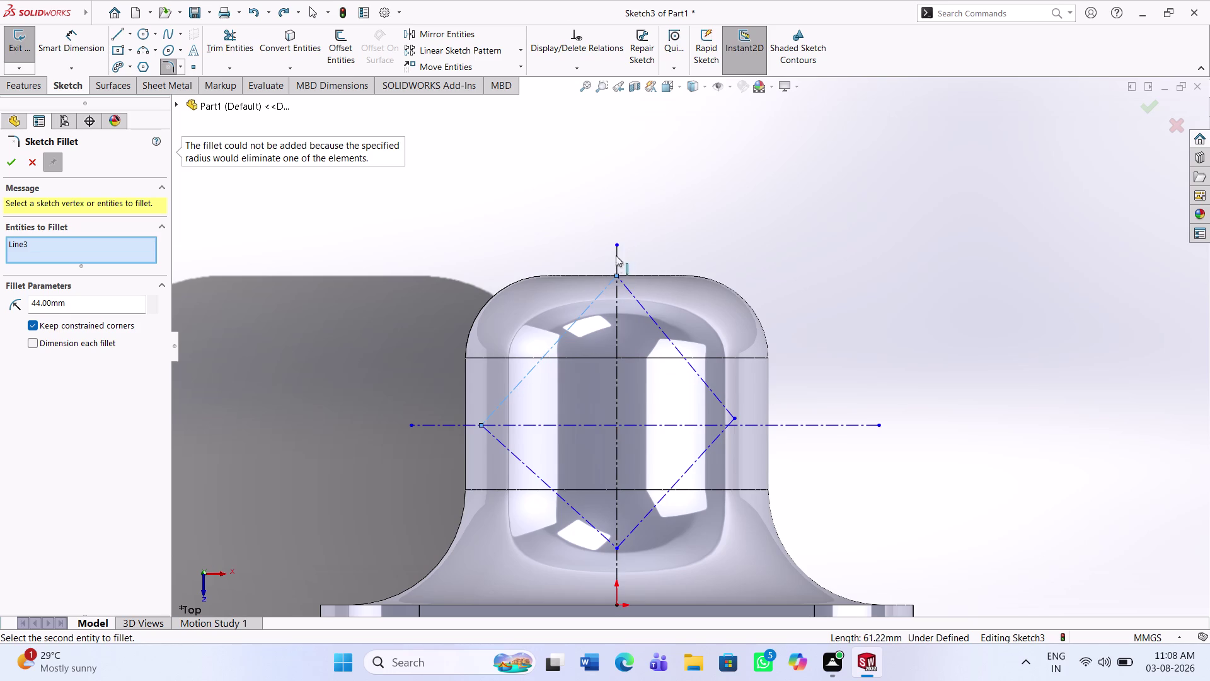
drag(616, 257, 618, 229)
click(644, 247)
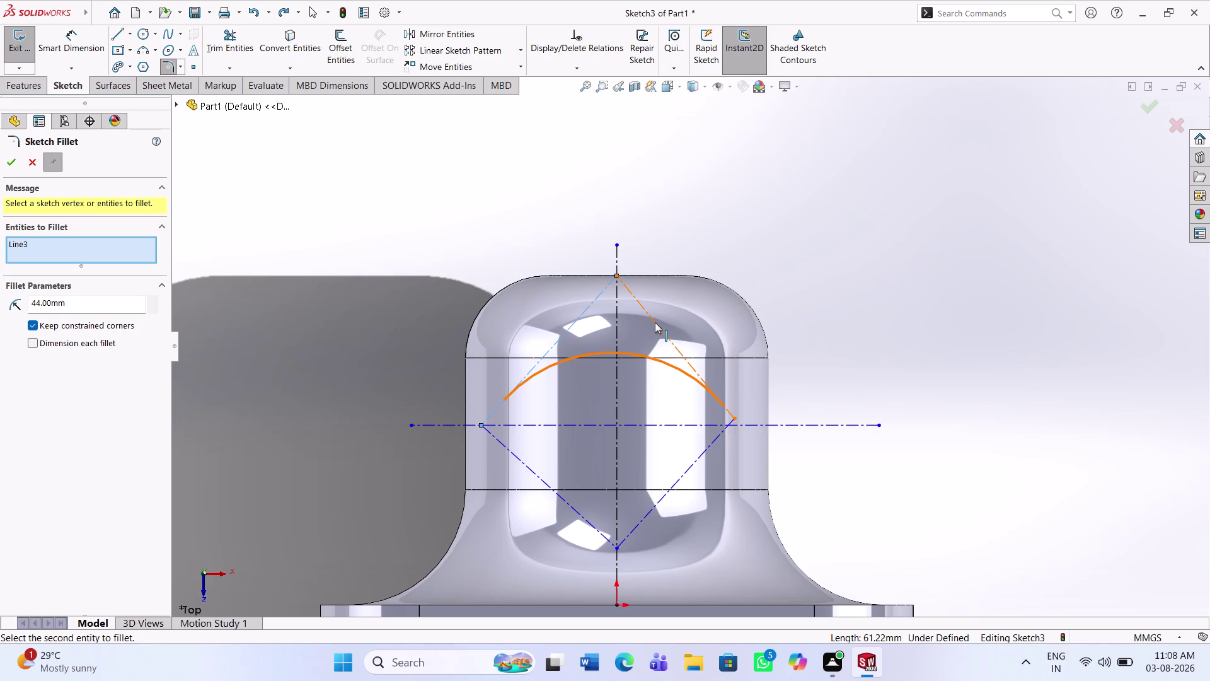
key(Escape)
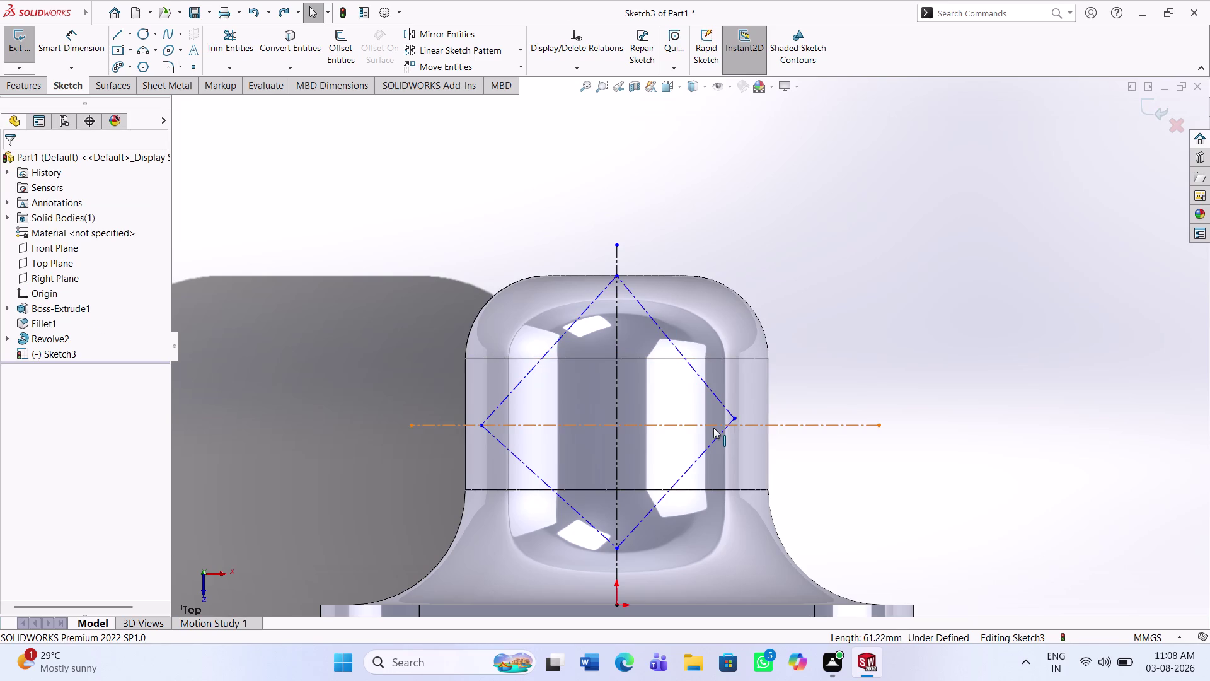
Undo the previous diamond sides and the remaining diagonal line.
key(ctrl+z)
key(ctrl+z)
key(ctrl+z)
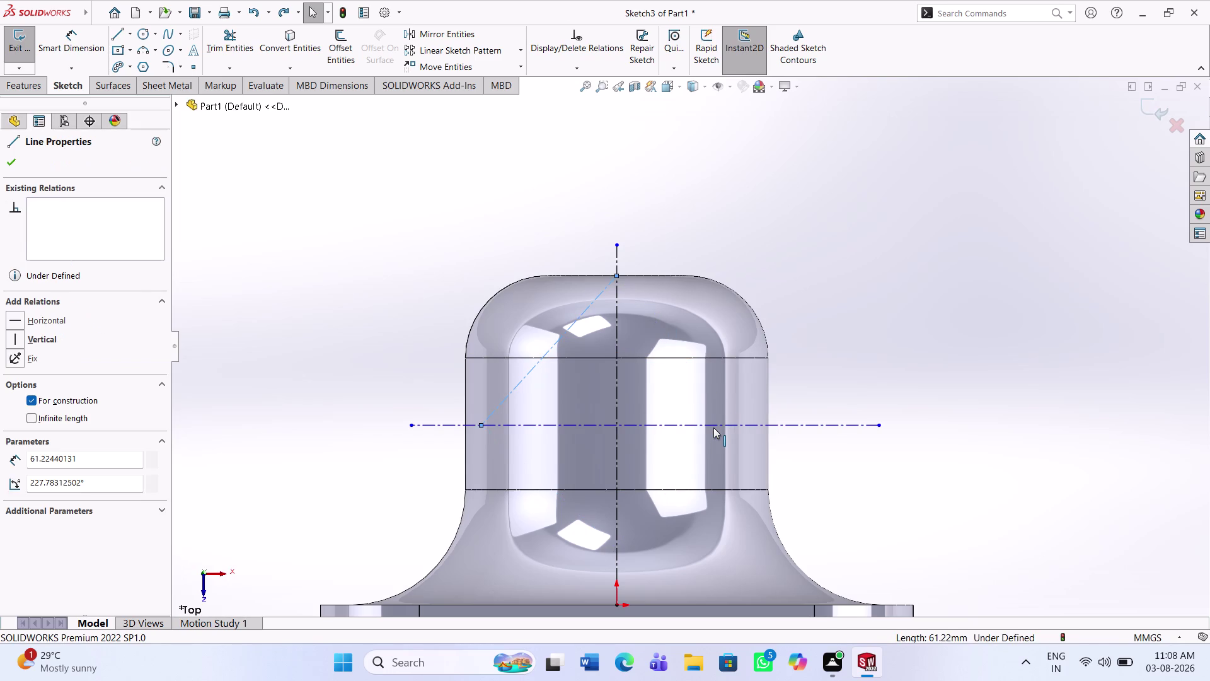
key(ctrl+z)
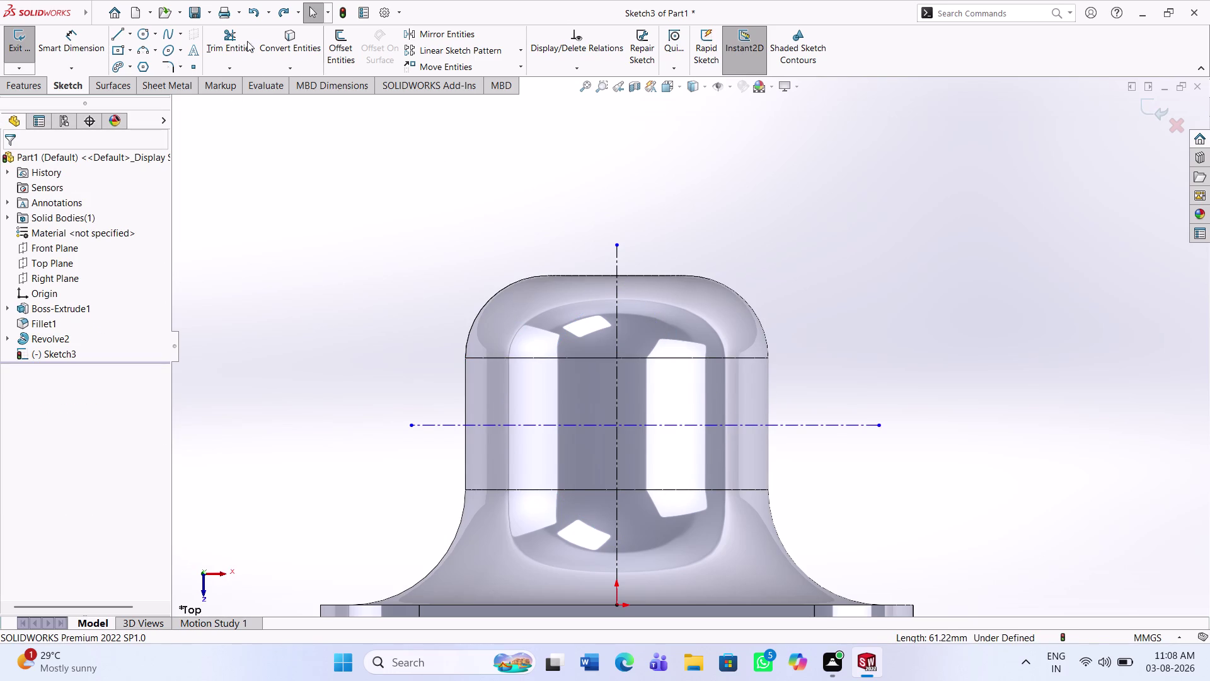
Draw the diamond from the axis top through right, bottom and left corners back to the top.
click(128, 27)
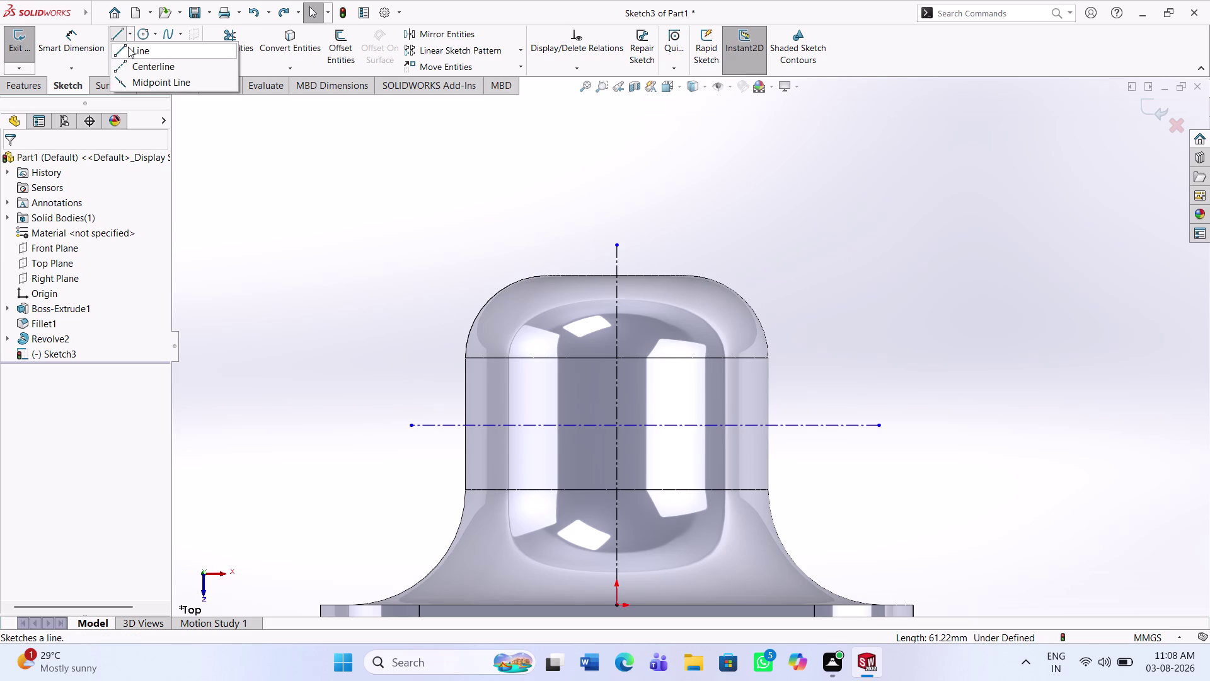
click(129, 64)
click(115, 27)
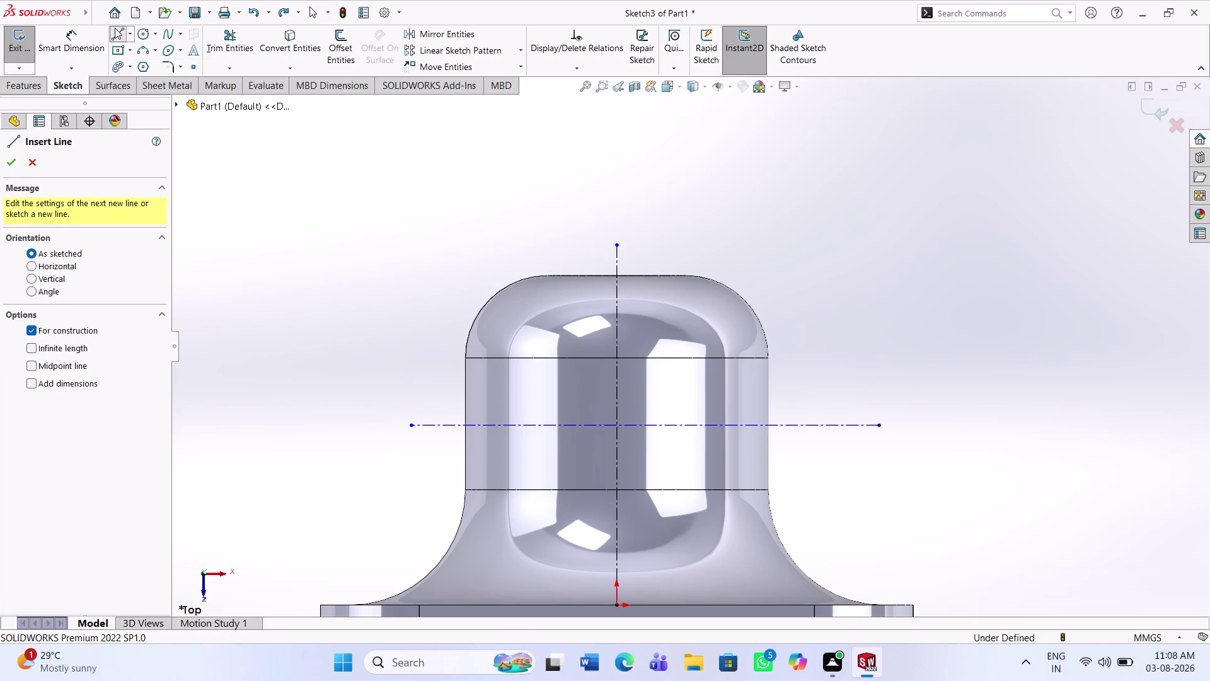
click(617, 245)
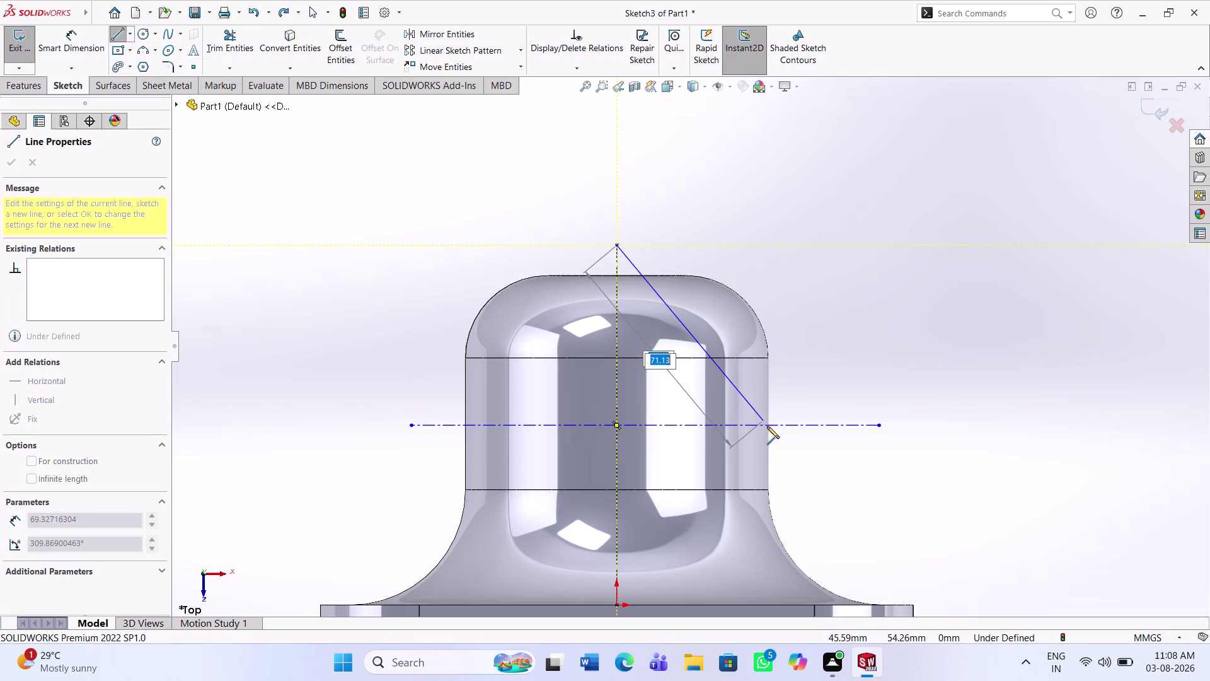
click(767, 425)
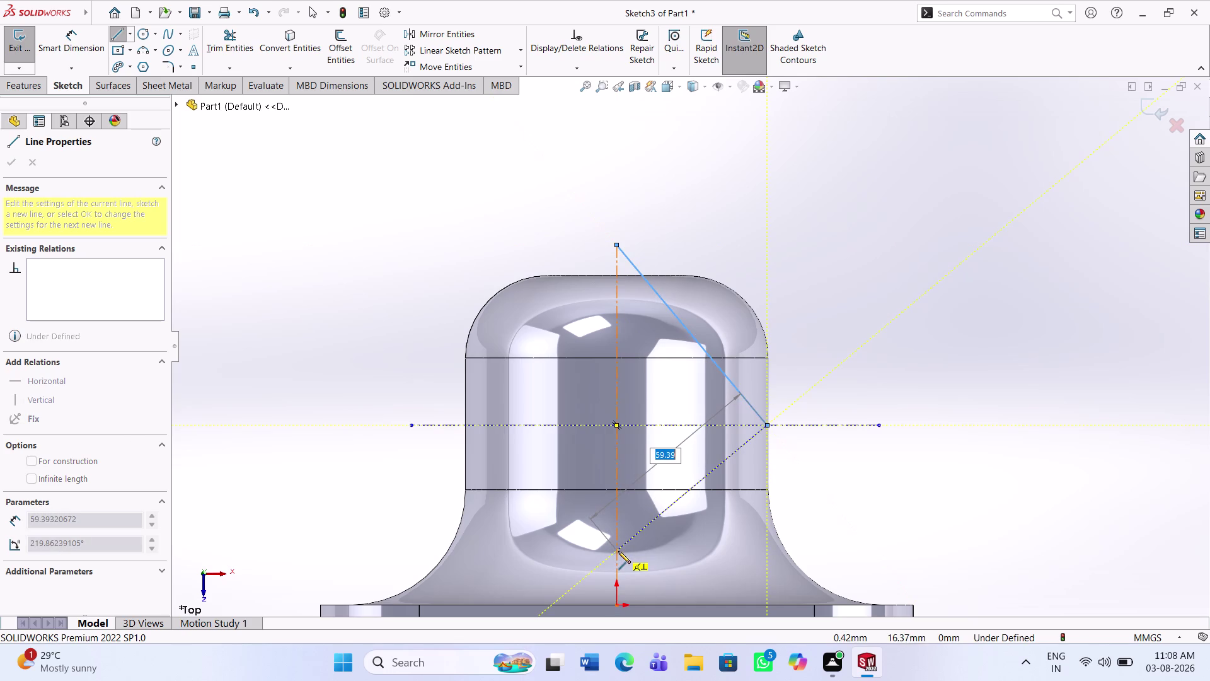
click(619, 551)
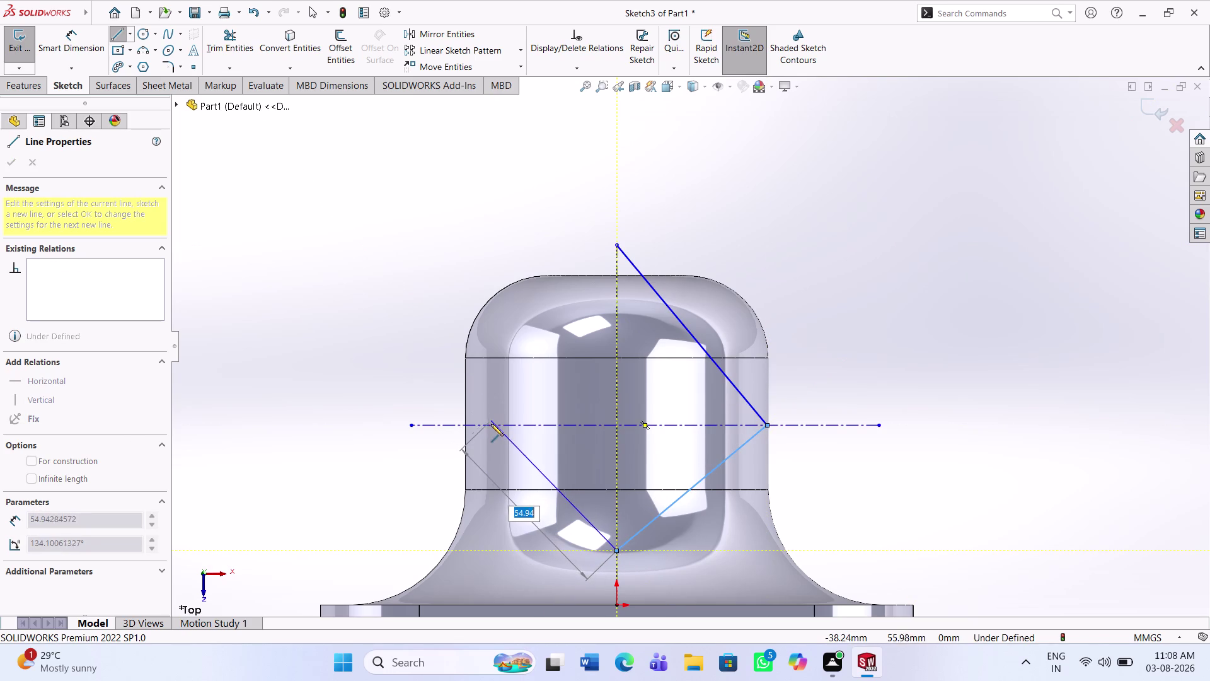
click(491, 424)
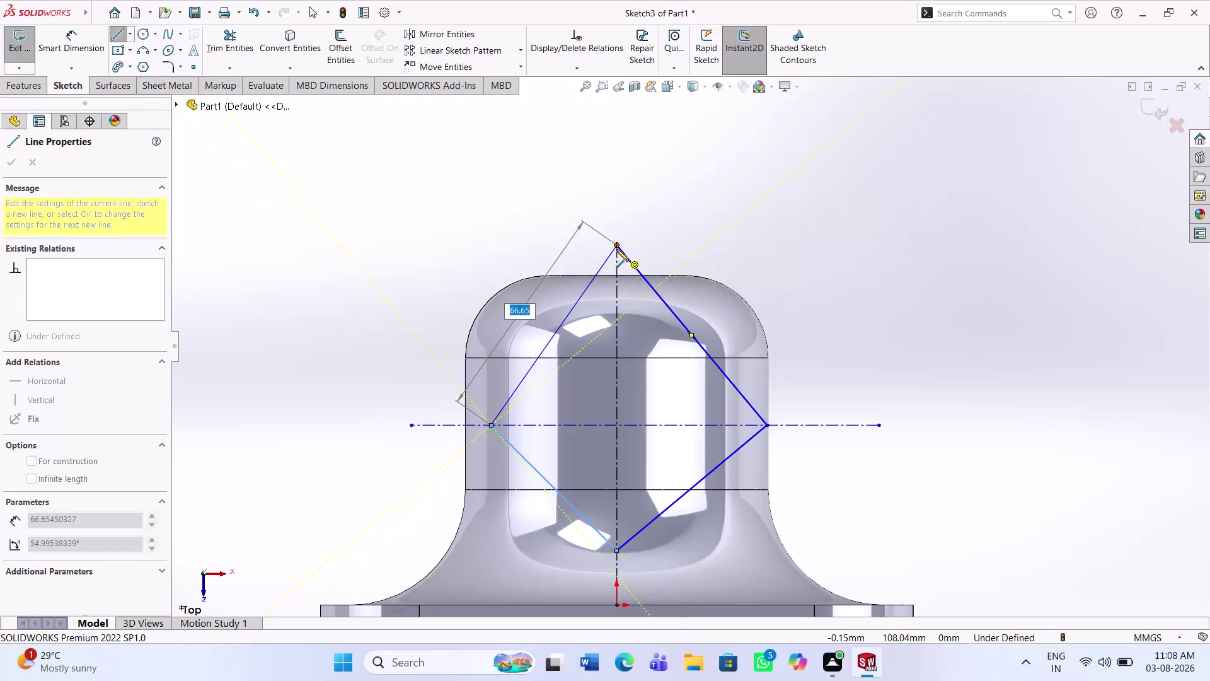
click(616, 249)
key(Escape)
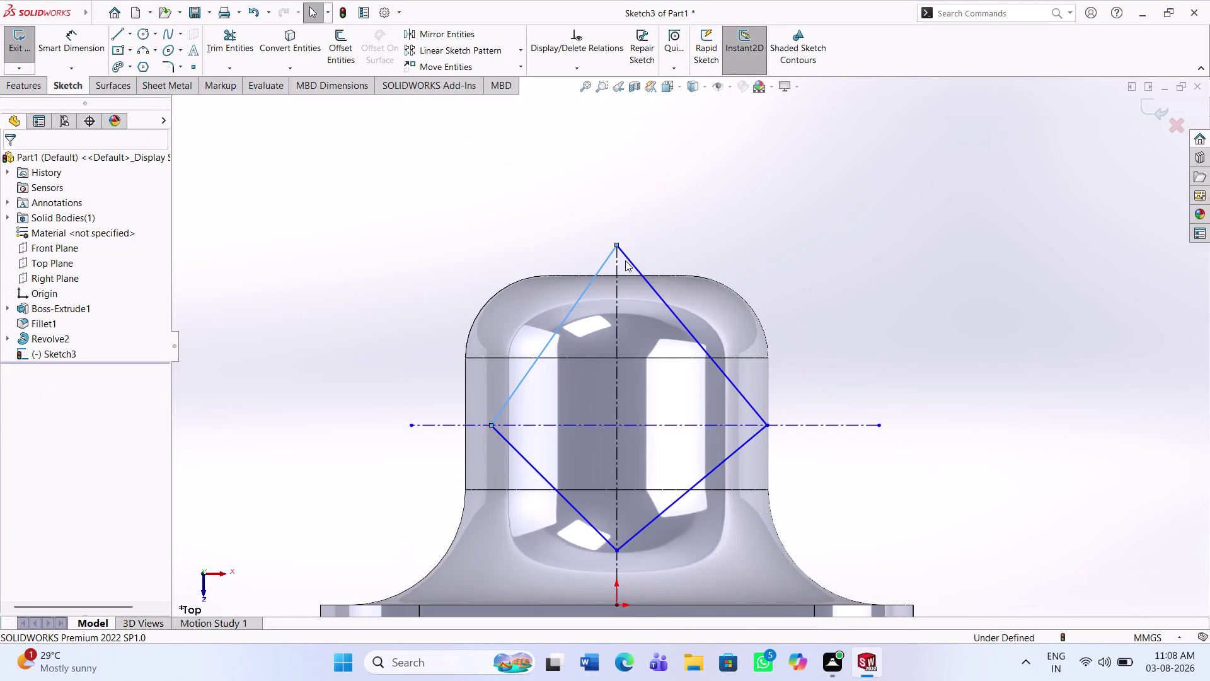
key(Escape)
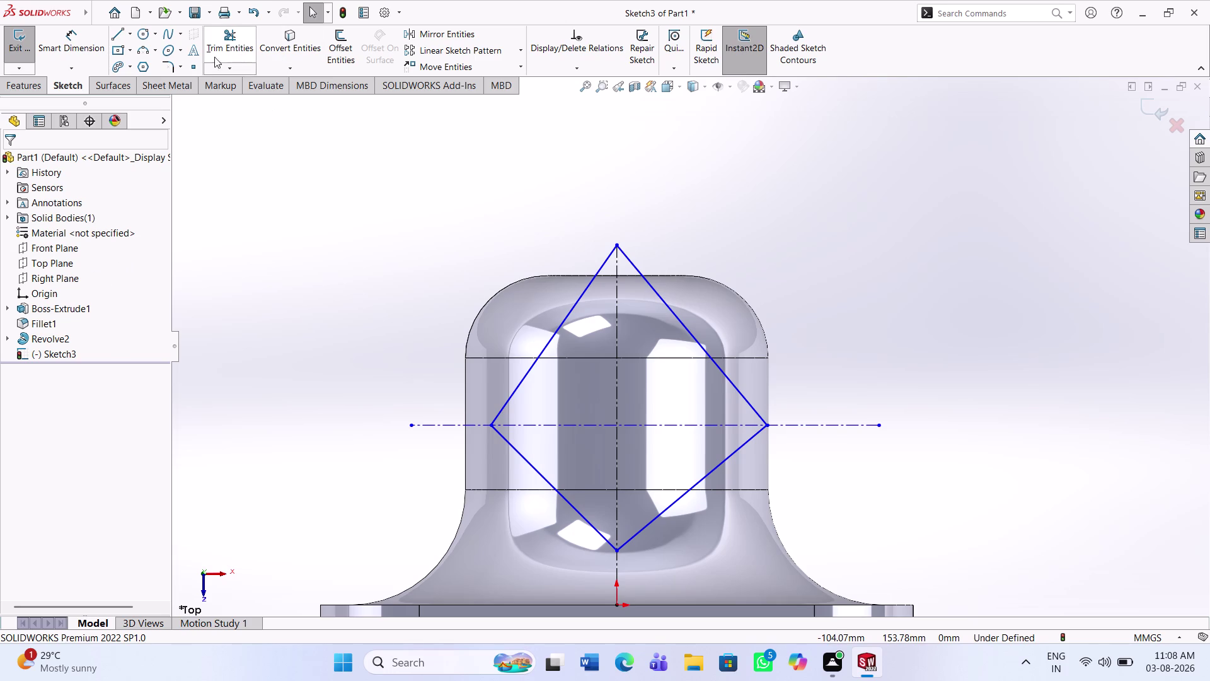
Fillet the diamond's top and bottom corners at R44 by picking each corner's edge pair.
click(175, 64)
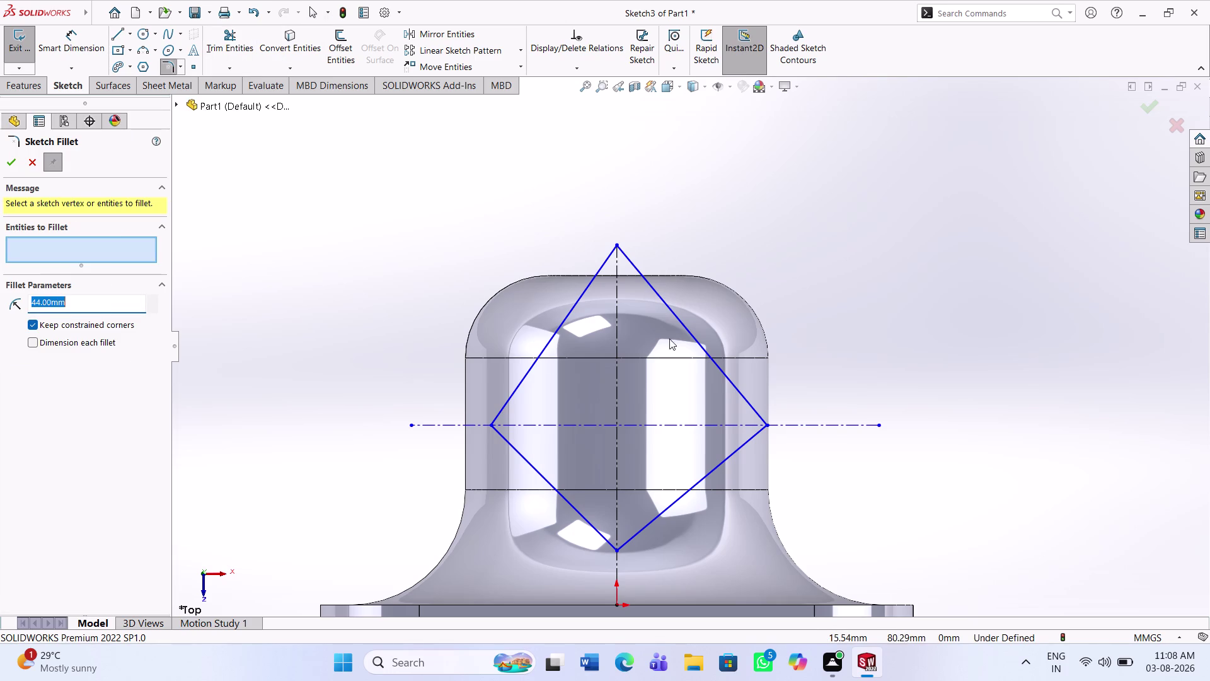
click(671, 314)
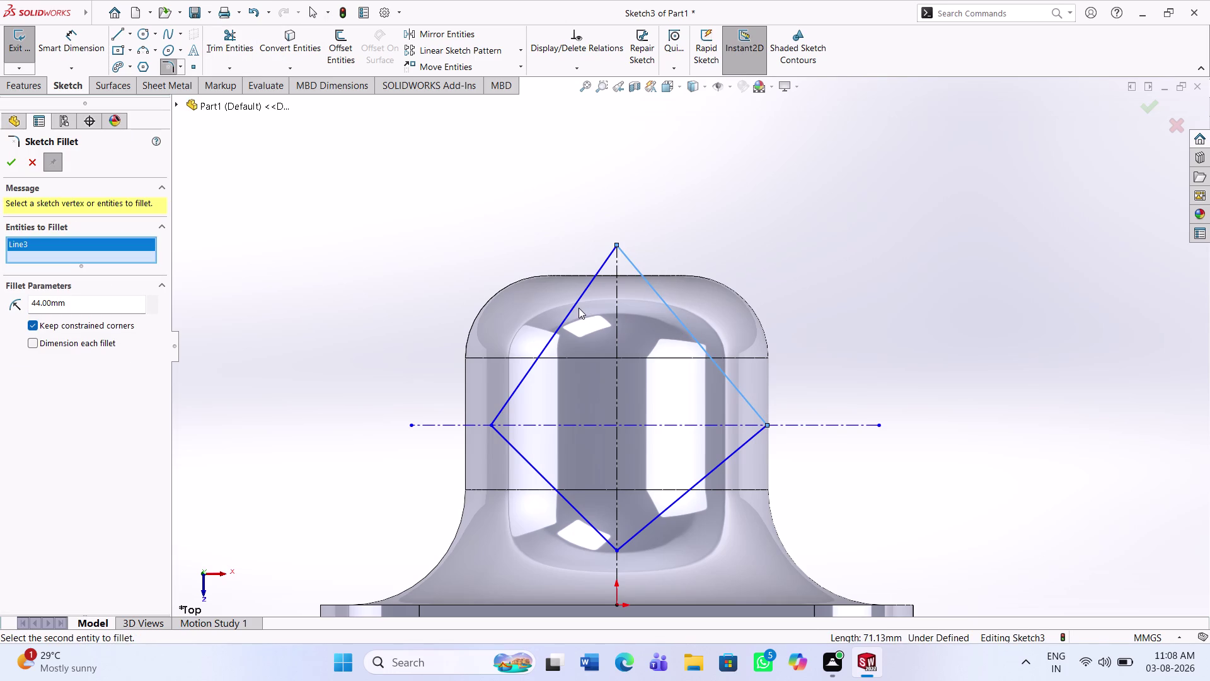
click(575, 307)
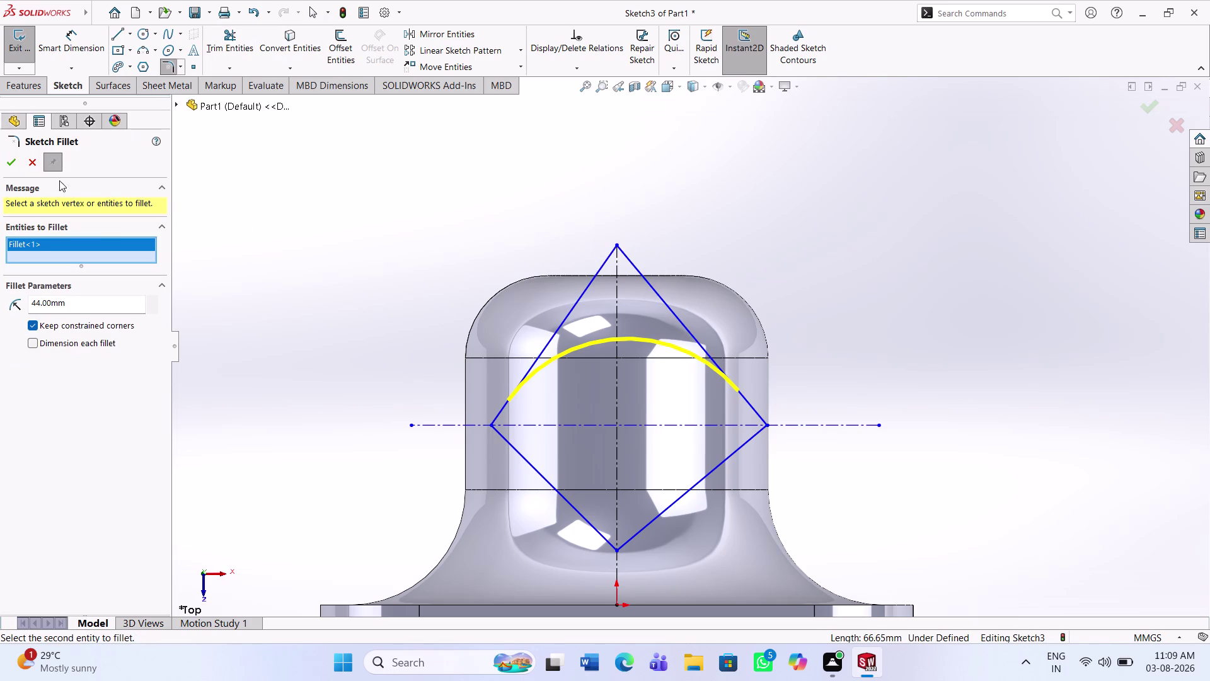
click(560, 491)
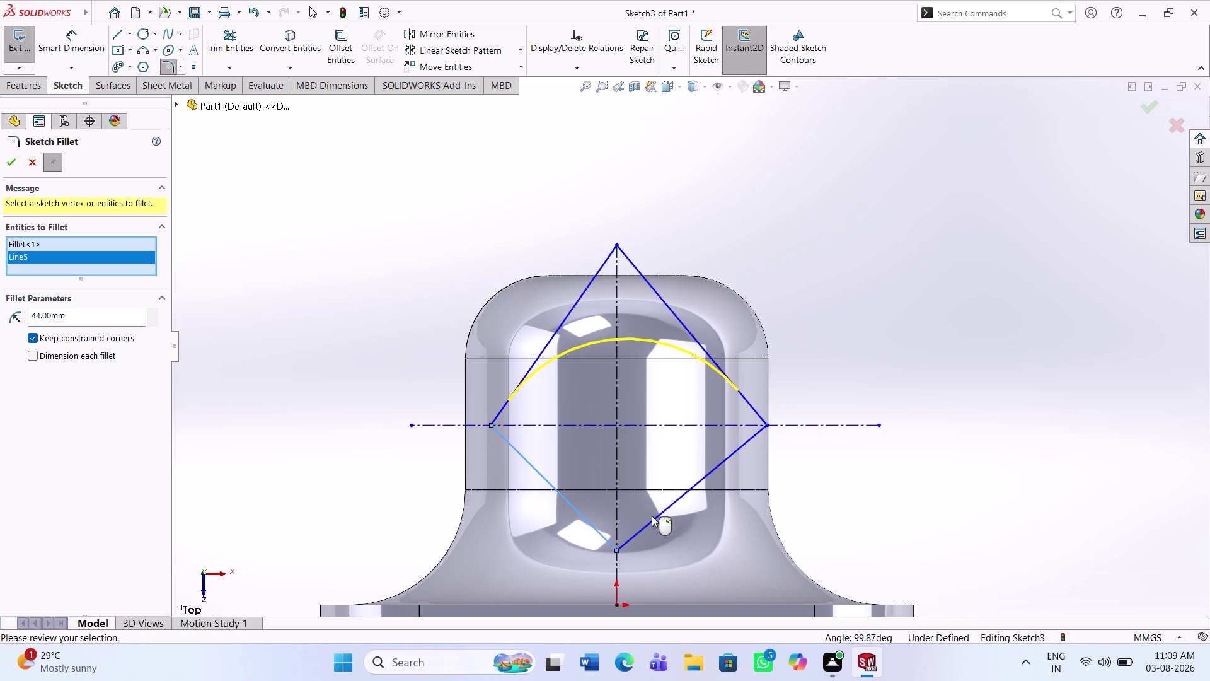
click(684, 499)
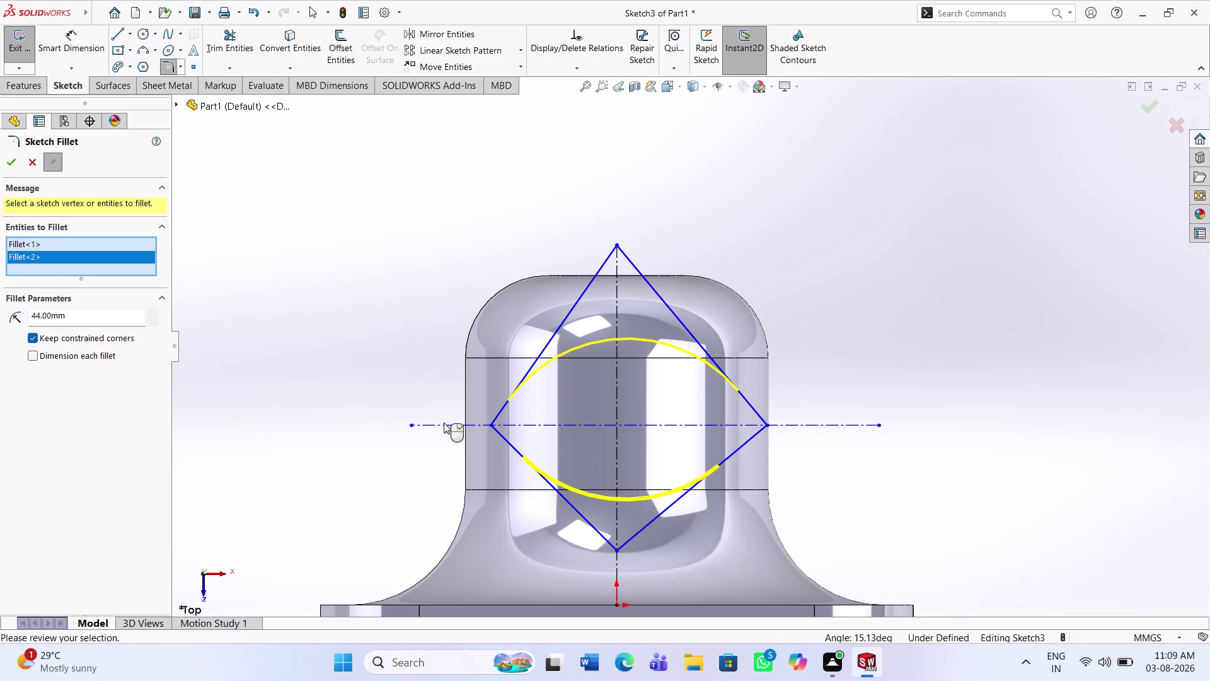
click(8, 165)
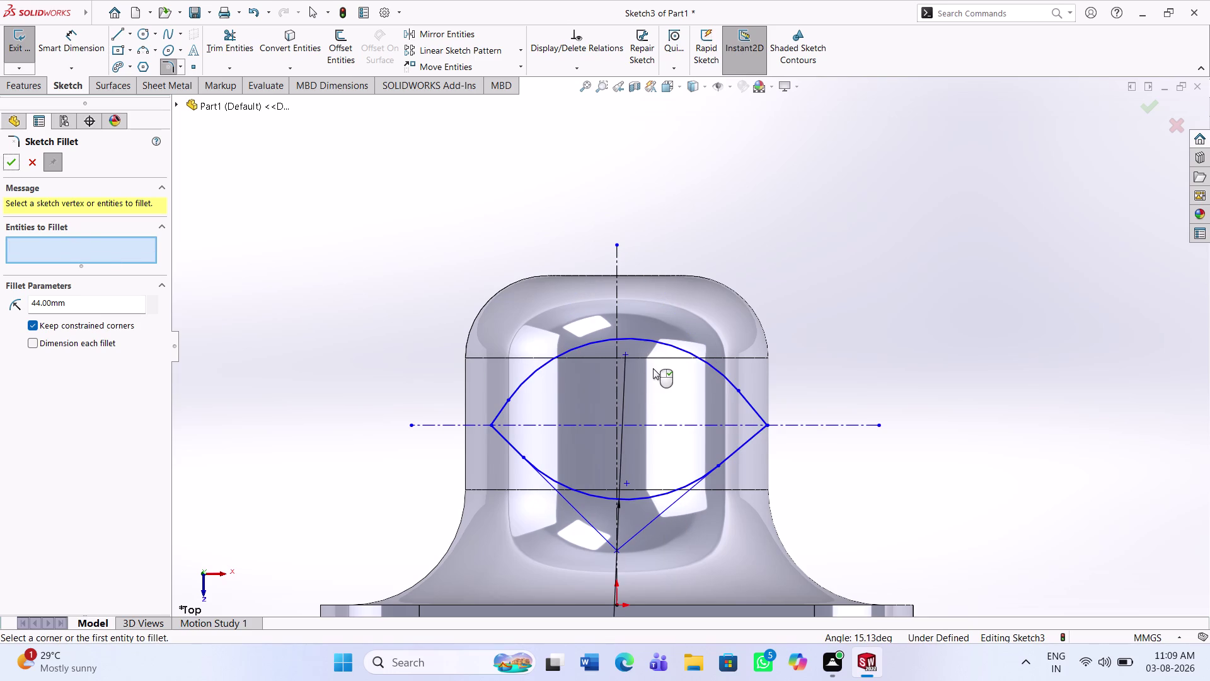
scroll(down, 3)
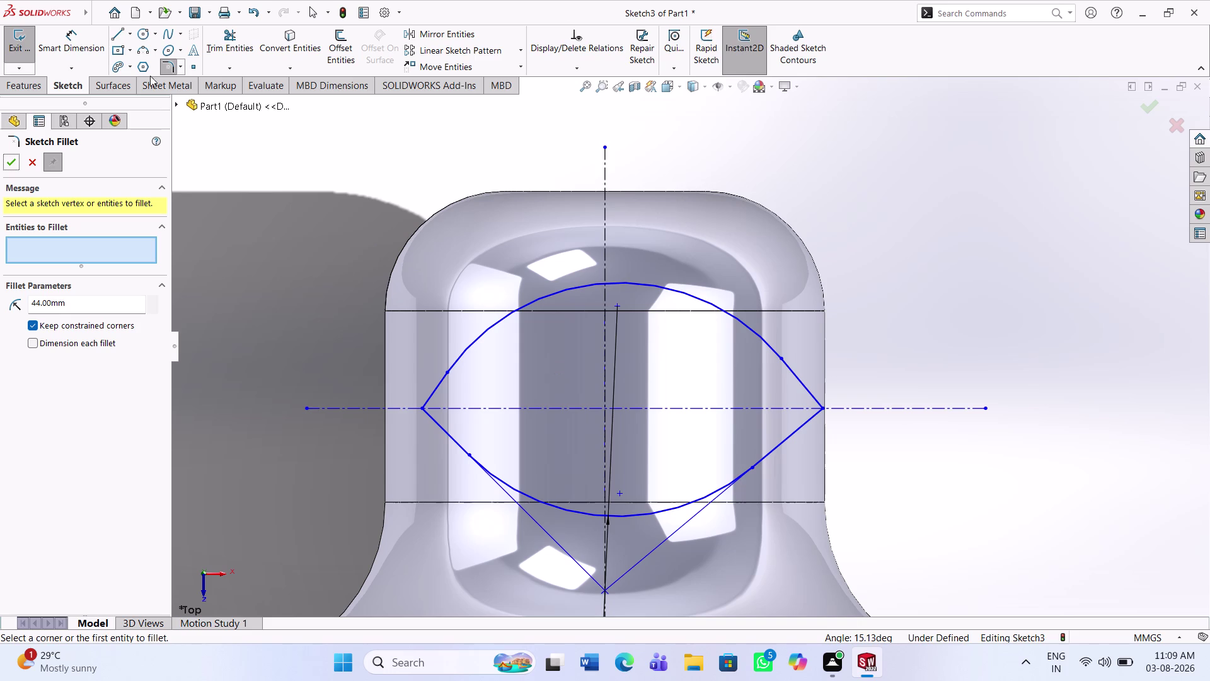
click(73, 40)
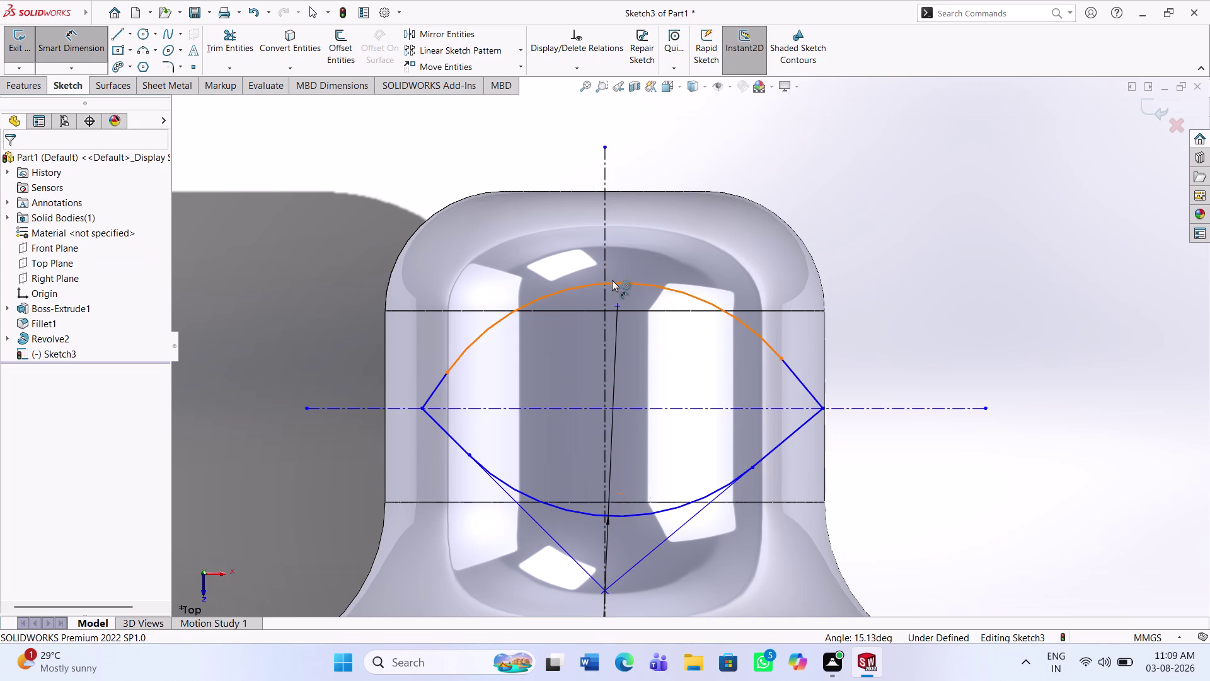
Add a Coincident relation between Point12 and Line1, re-centring and enlarging the lens profile.
key(Escape)
key(Escape)
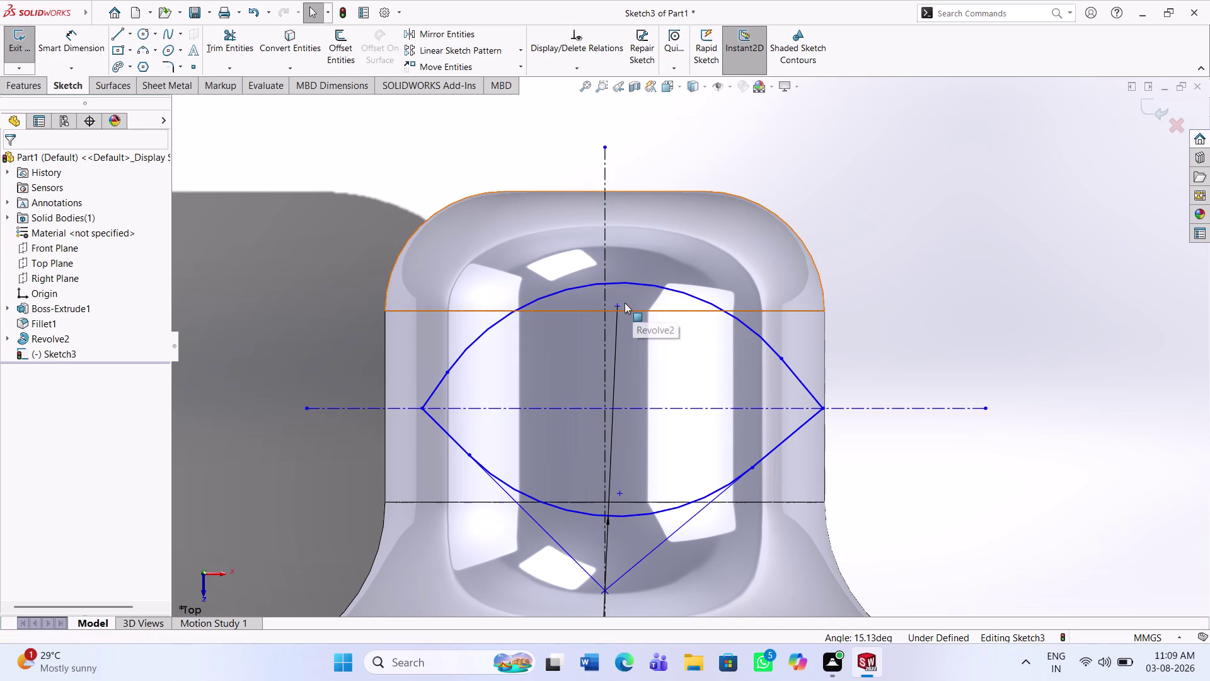
click(620, 304)
click(608, 328)
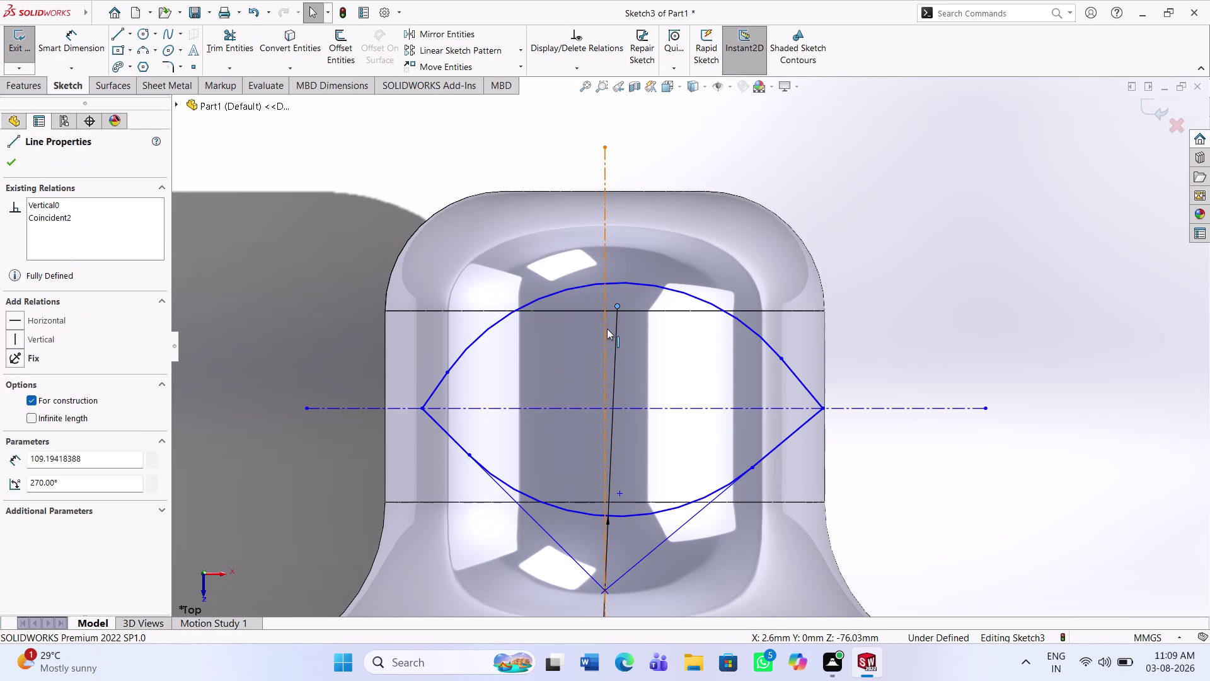
click(55, 402)
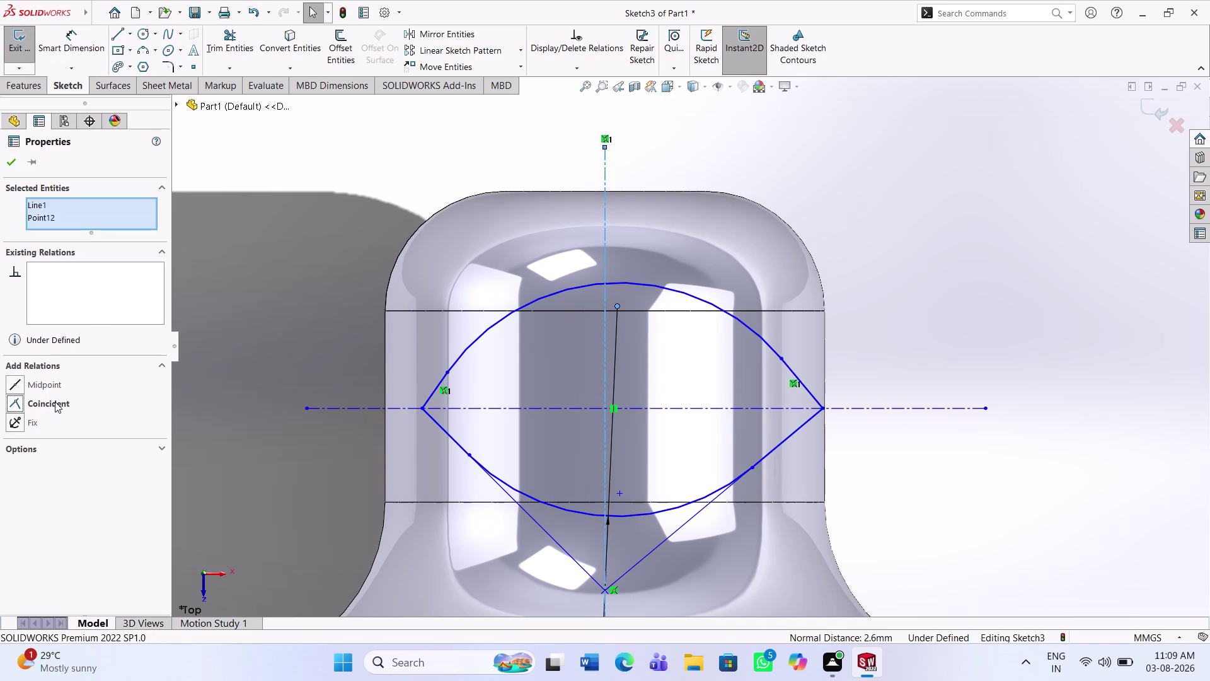
click(12, 162)
click(130, 29)
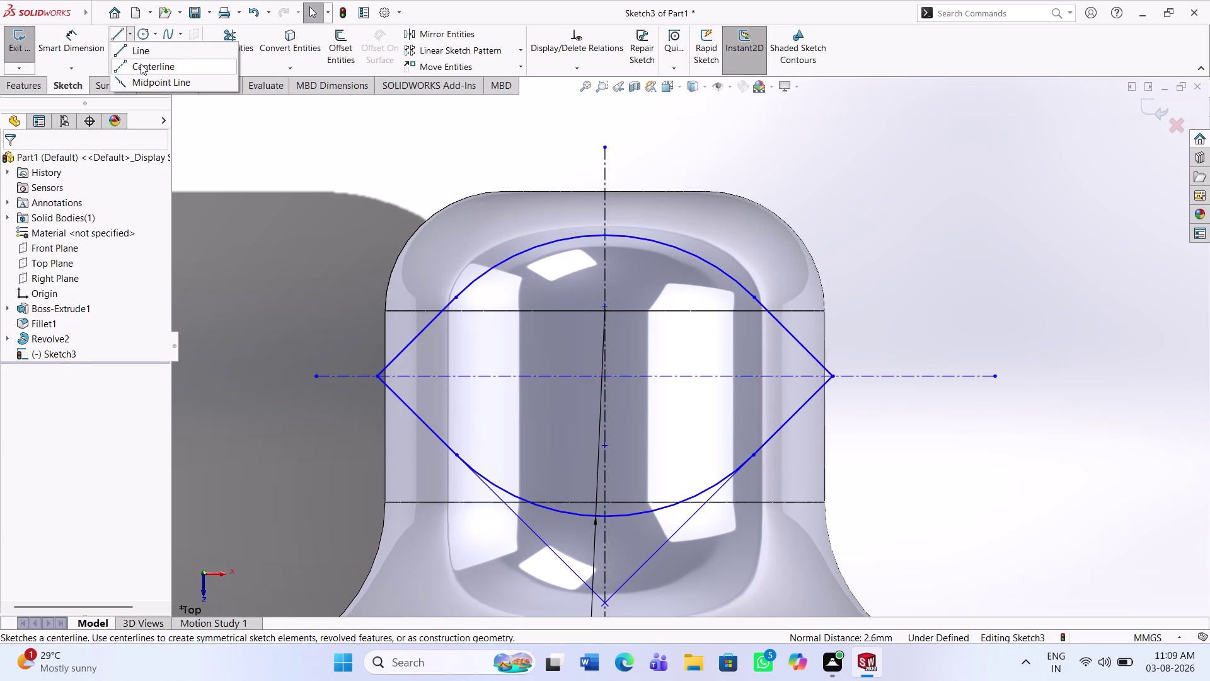
Draw a horizontal centreline starting at the upper arc's top.
click(141, 64)
click(606, 233)
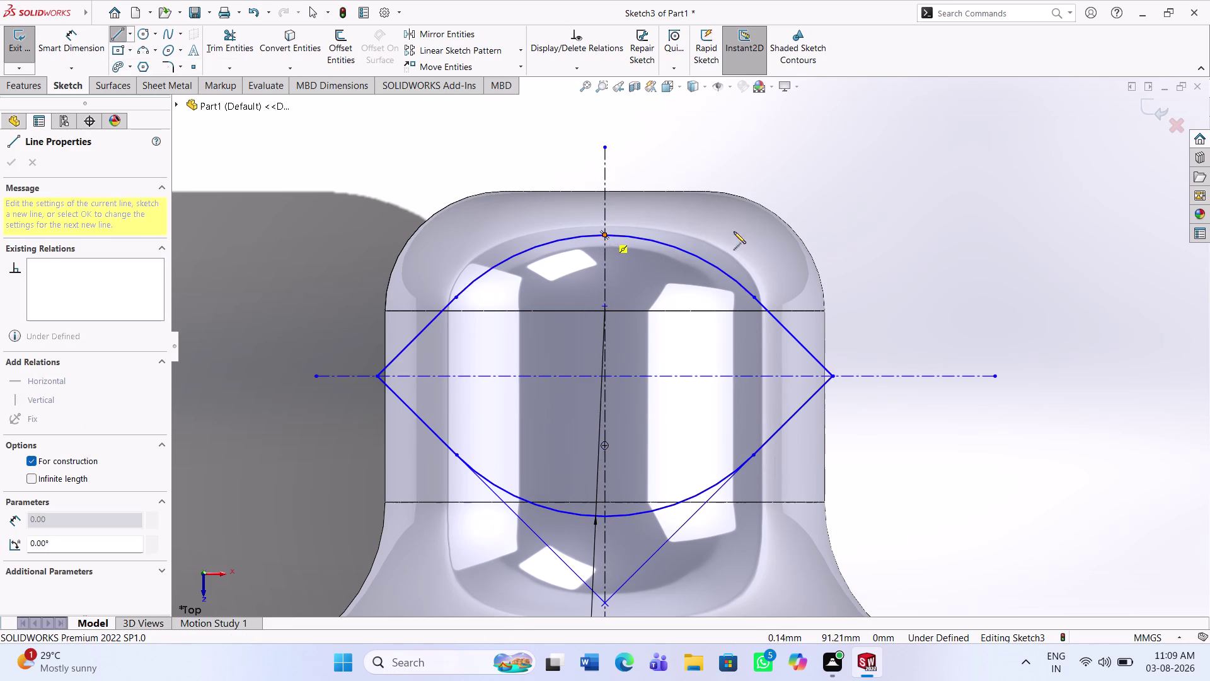
click(807, 234)
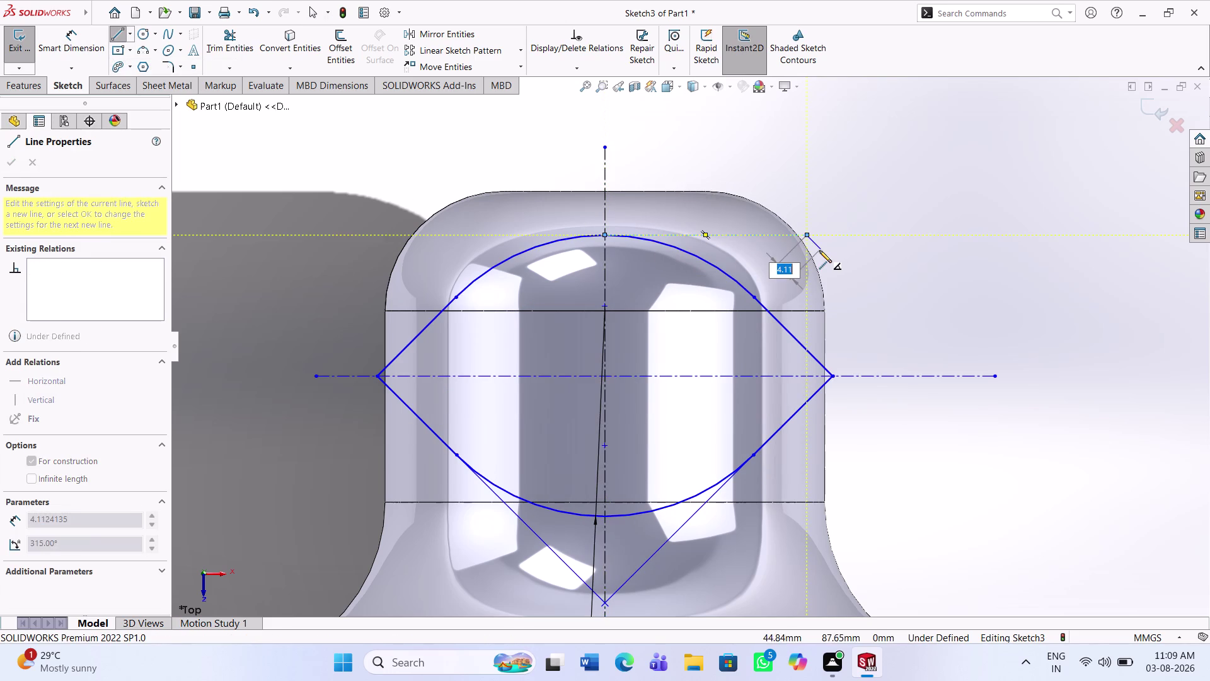
key(Escape)
key(Escape)
Dimension the height from the origin to that centreline, currently 90.83 mm.
click(70, 50)
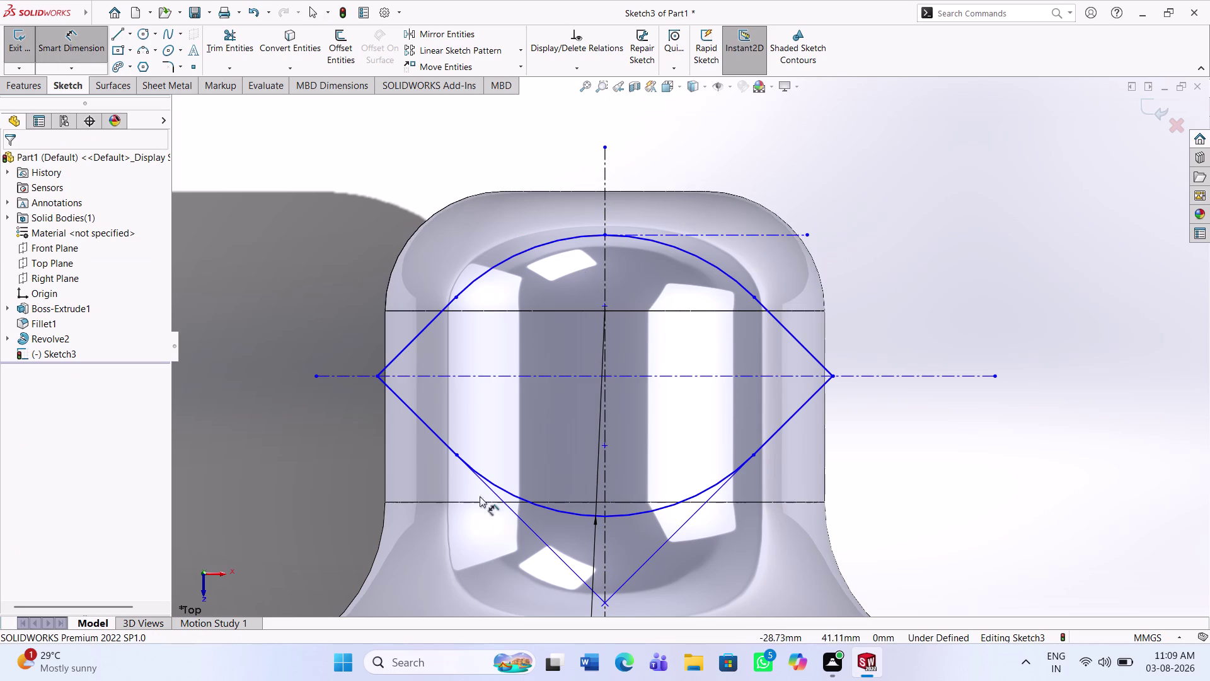
scroll(up, 3)
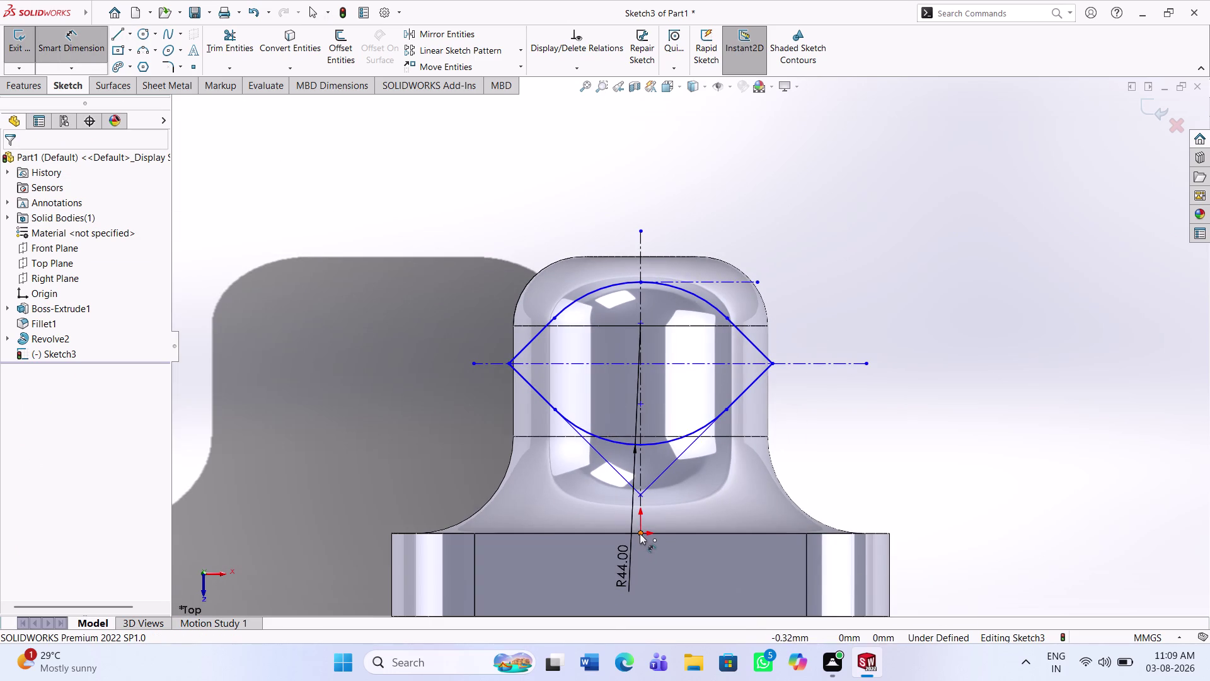
click(640, 534)
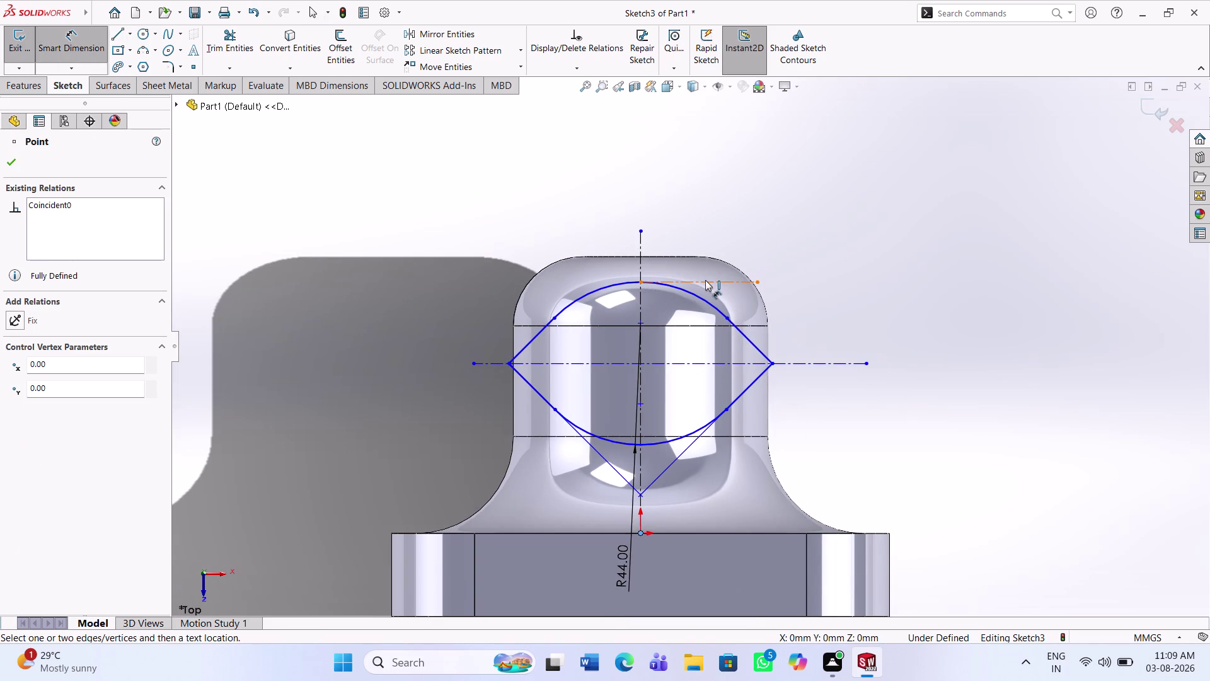
click(706, 280)
Place the arc-top height dimension and set it to 100 mm.
click(962, 329)
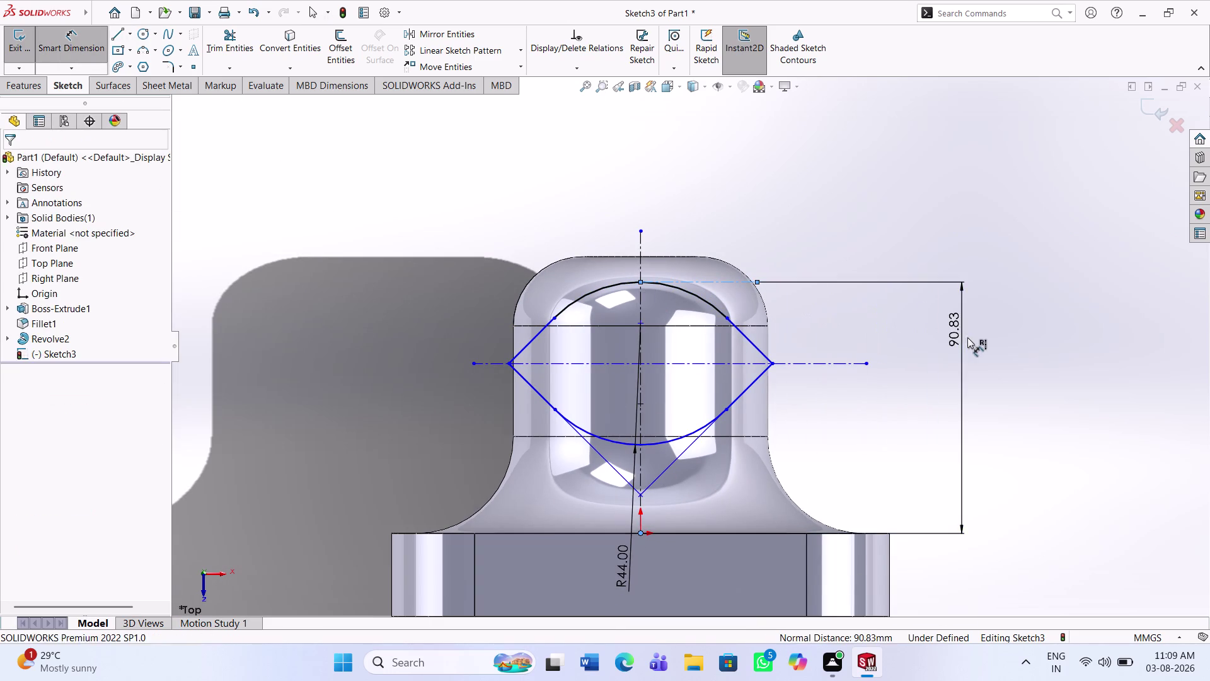
text(100)
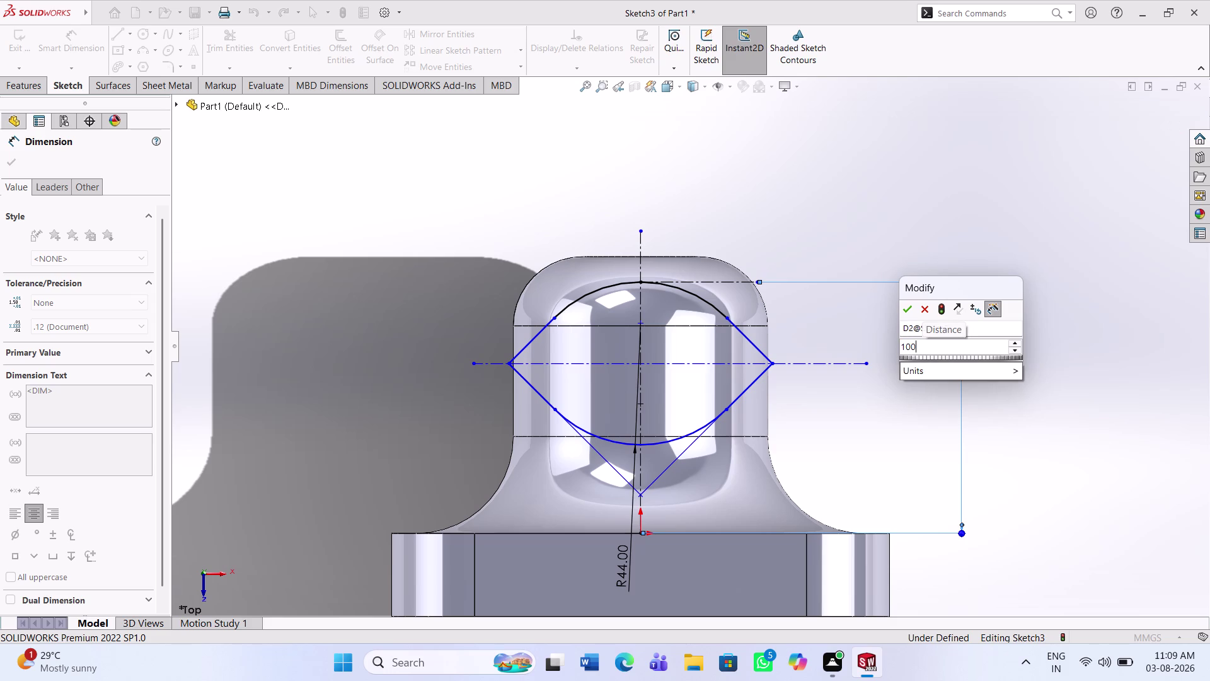
key(Return)
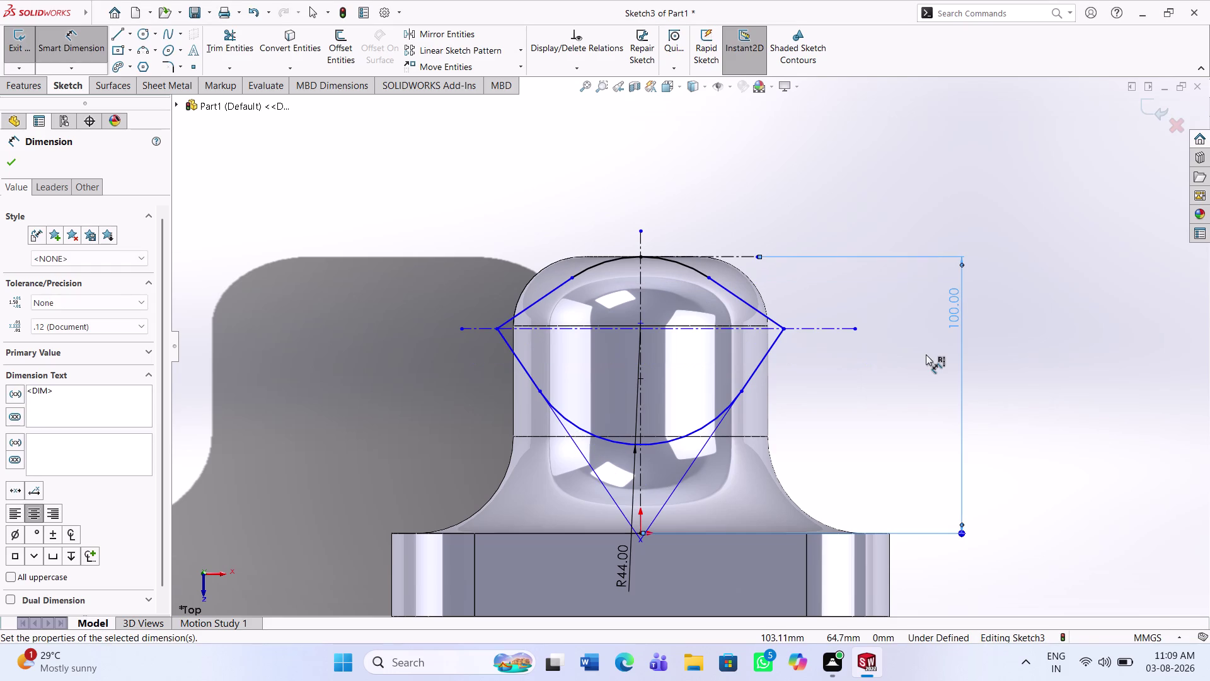
click(855, 404)
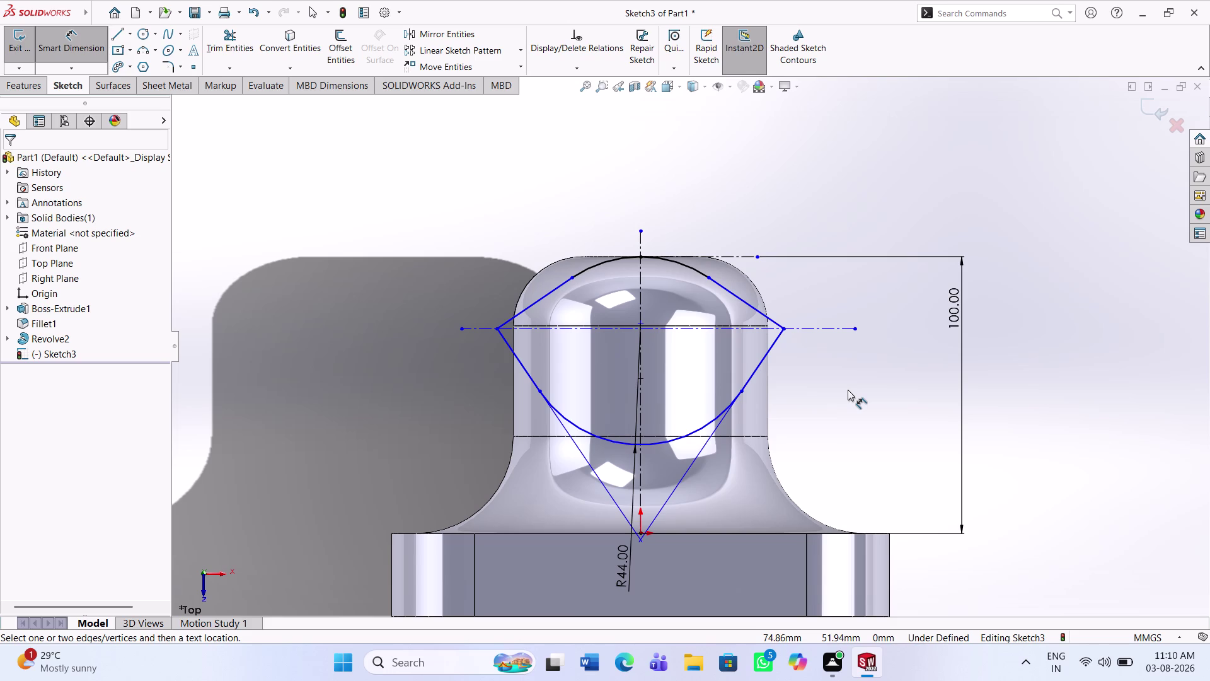
key(Escape)
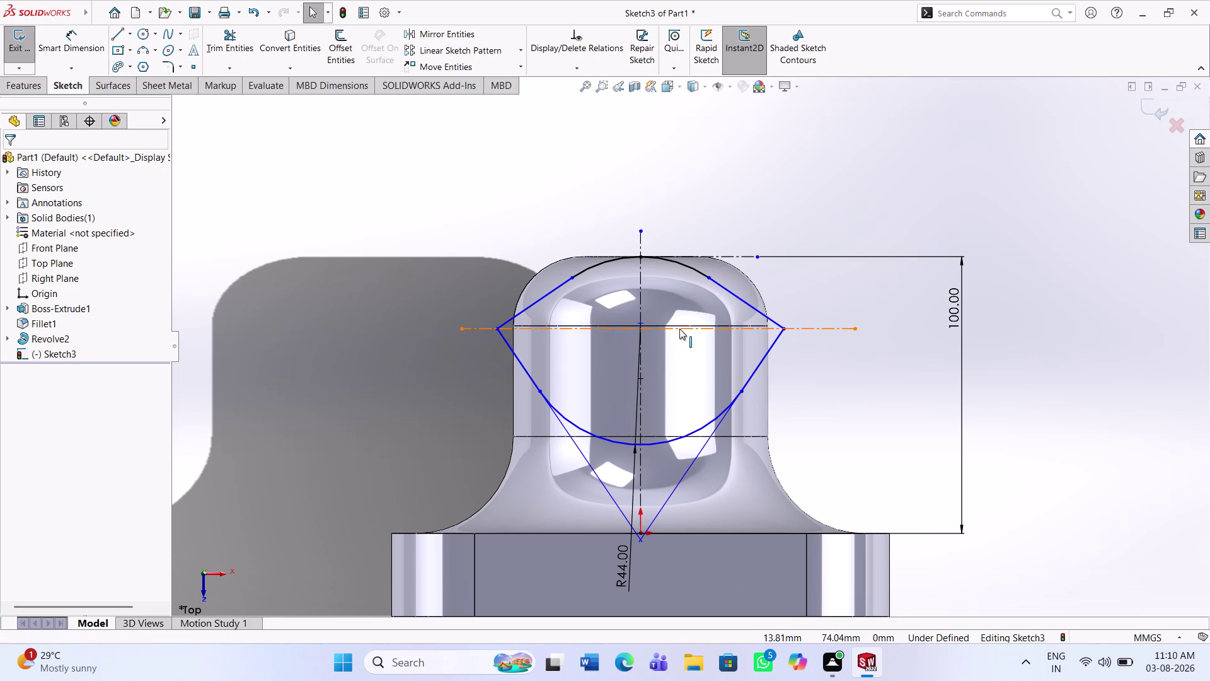
Add a Midpoint relation between Line2 and Point15 to centre the horizontal centreline.
click(679, 329)
click(643, 380)
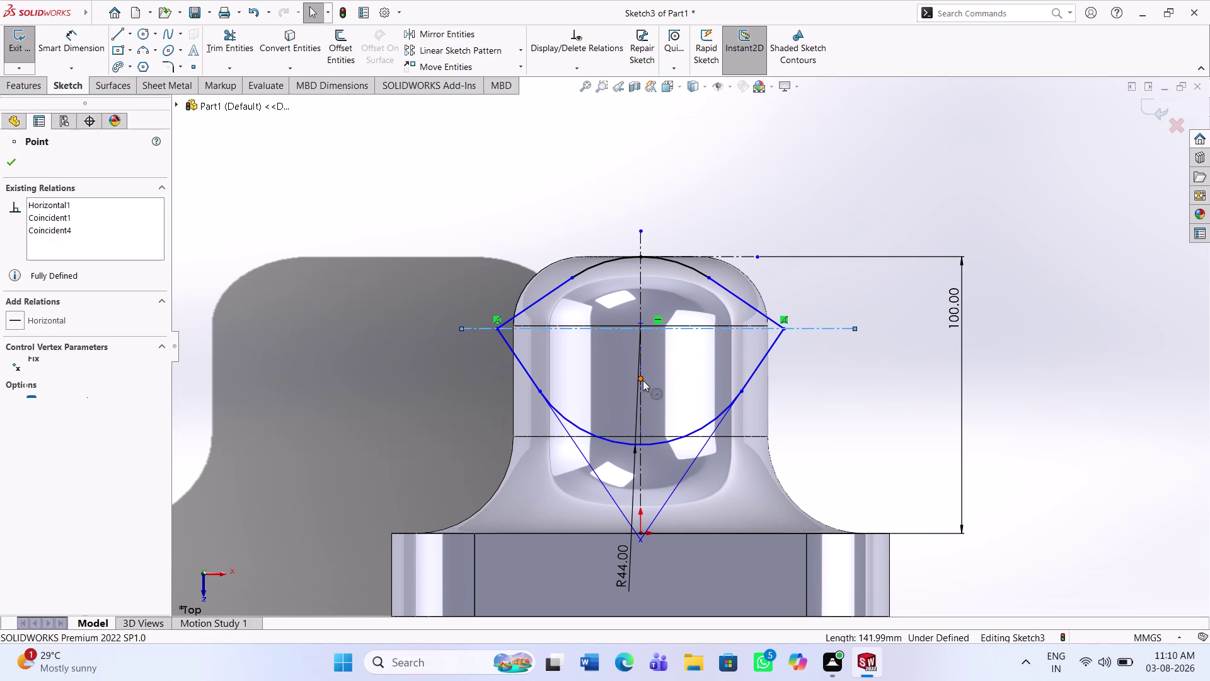
click(60, 403)
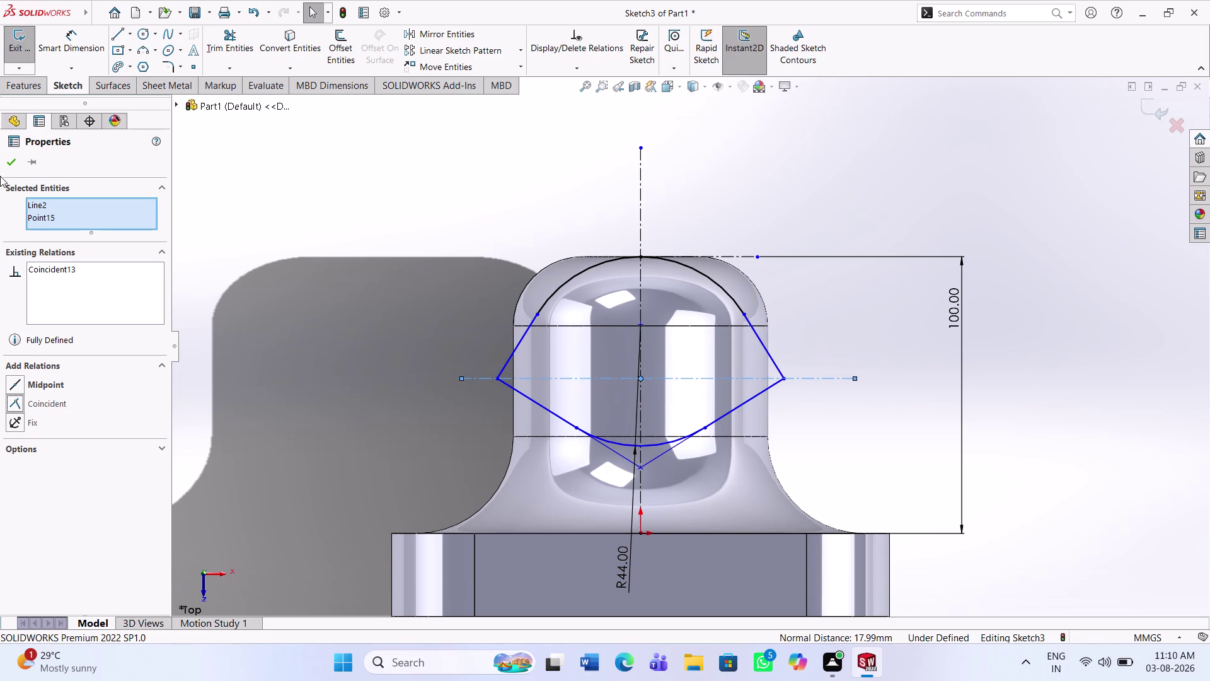
click(10, 159)
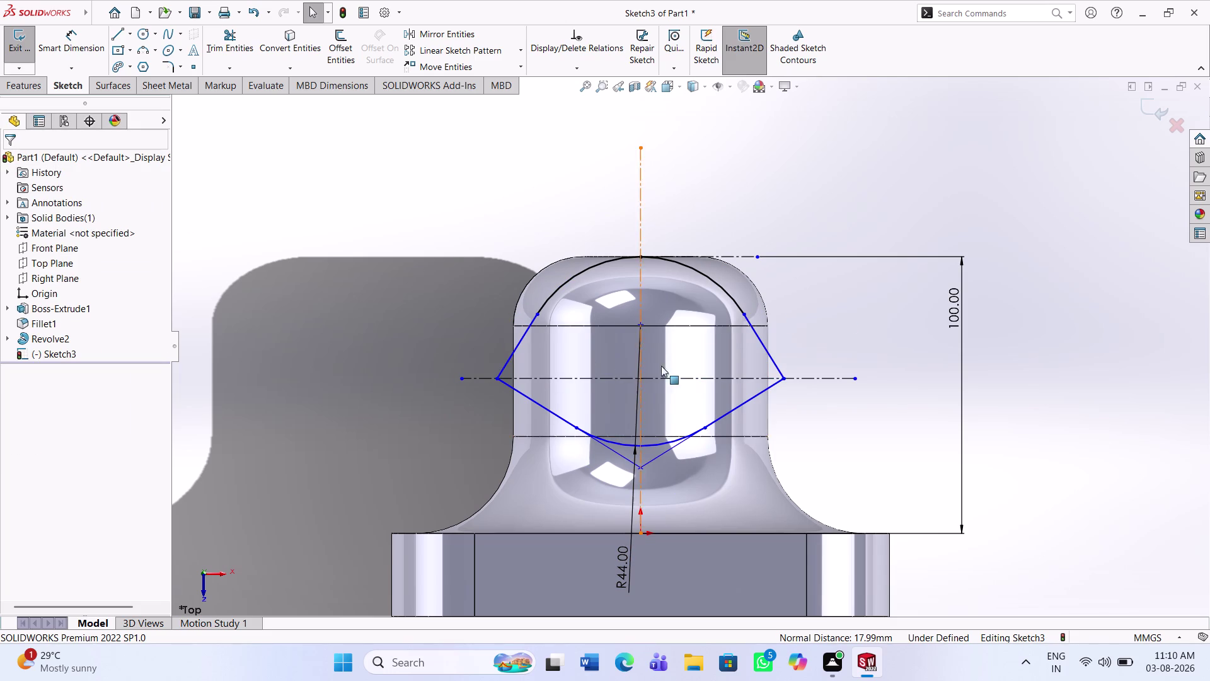
scroll(down, 3)
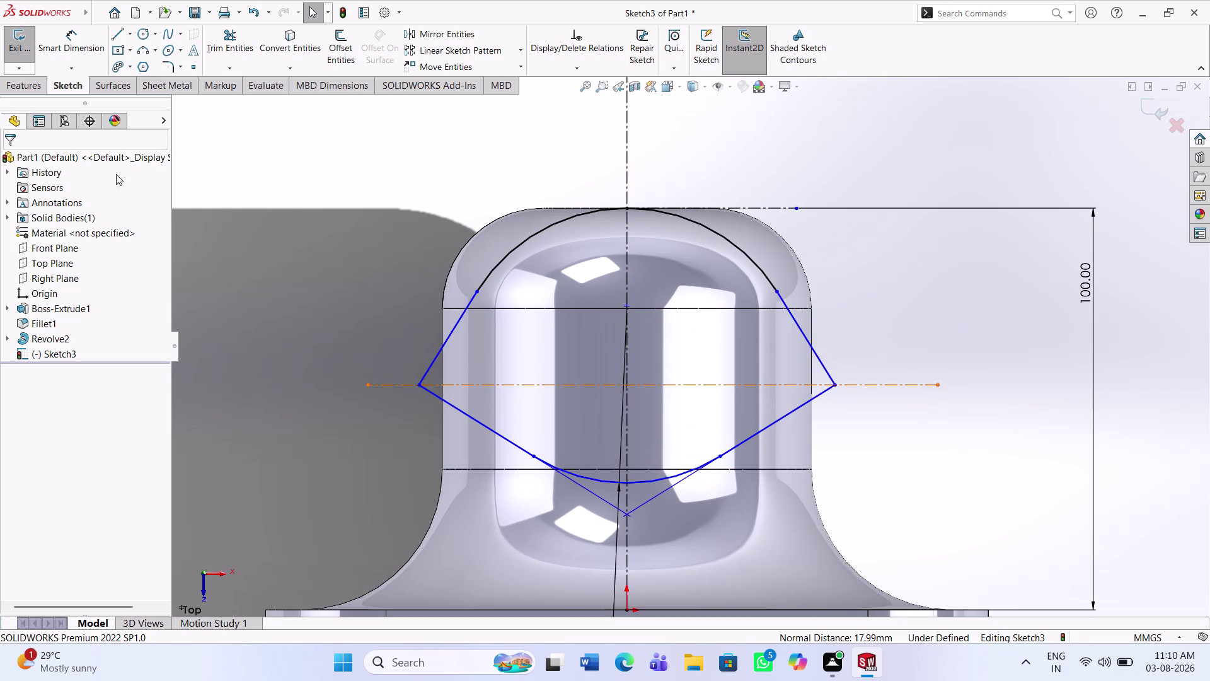
click(166, 68)
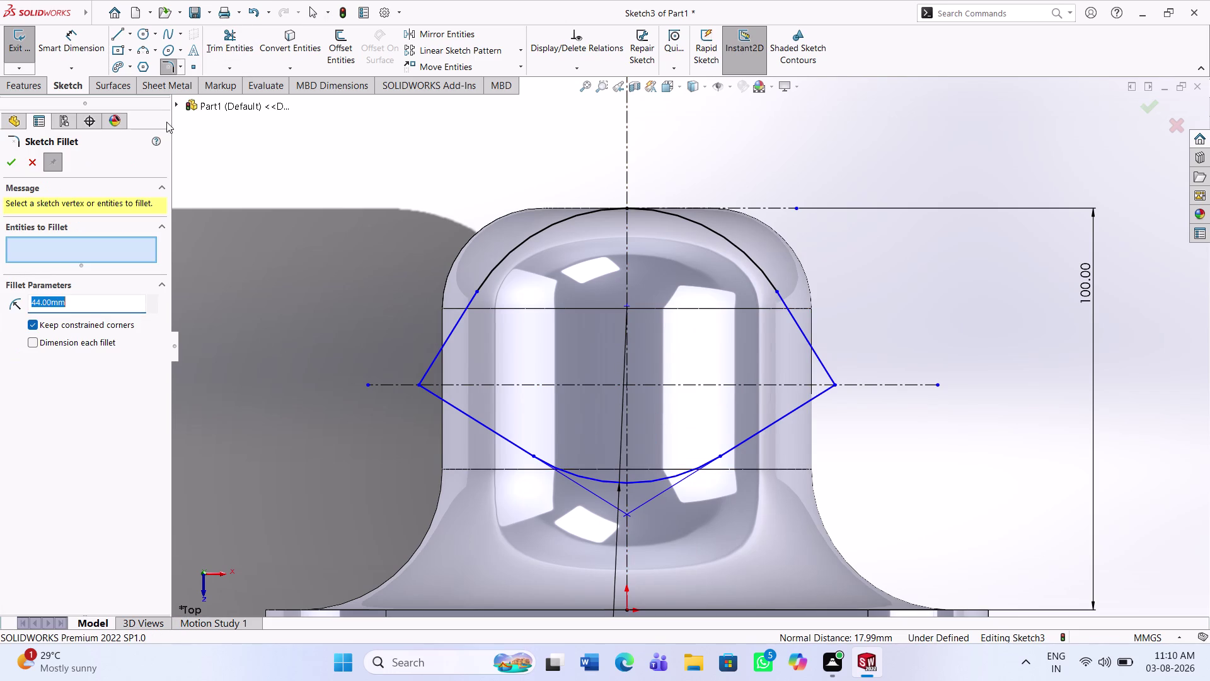
Set the sketch fillet radius to 14 mm and pick the diamond's left corner.
text(14)
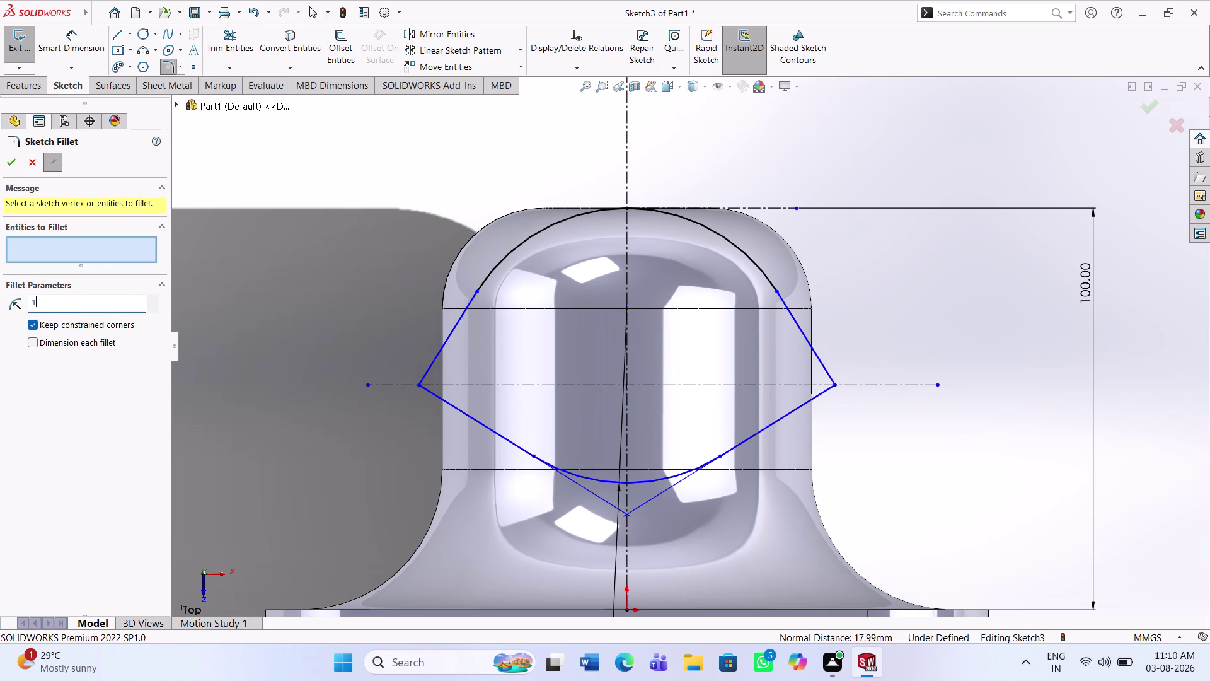
key(Return)
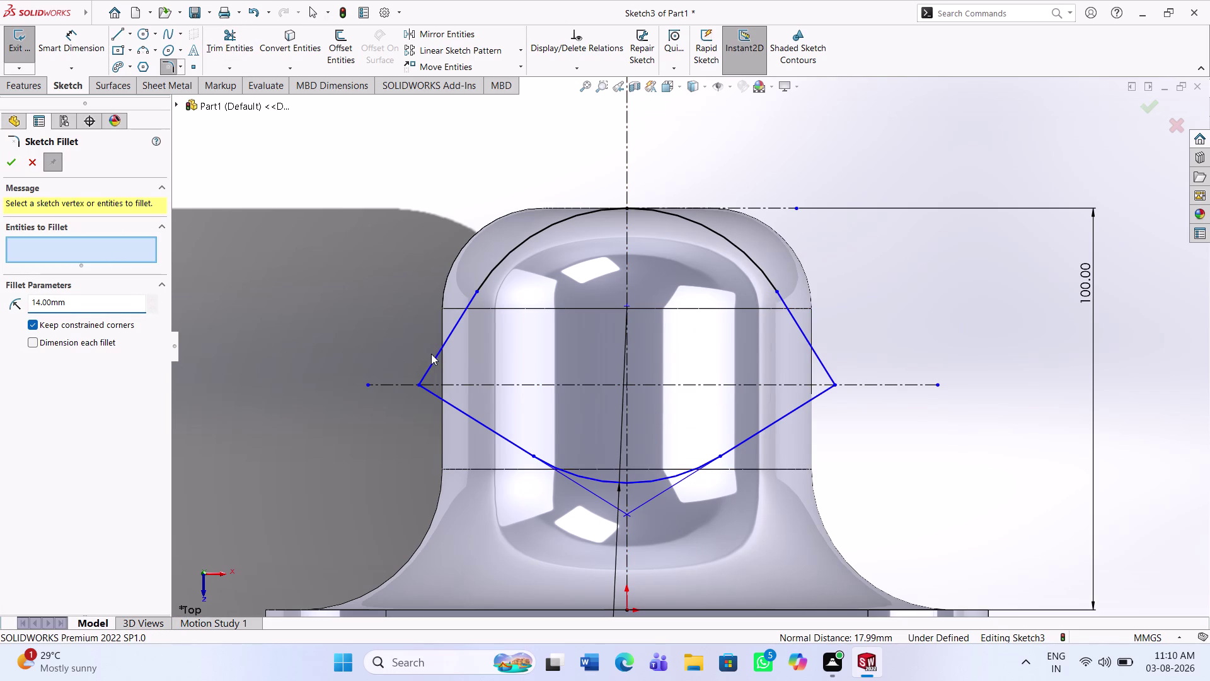
click(436, 355)
click(438, 399)
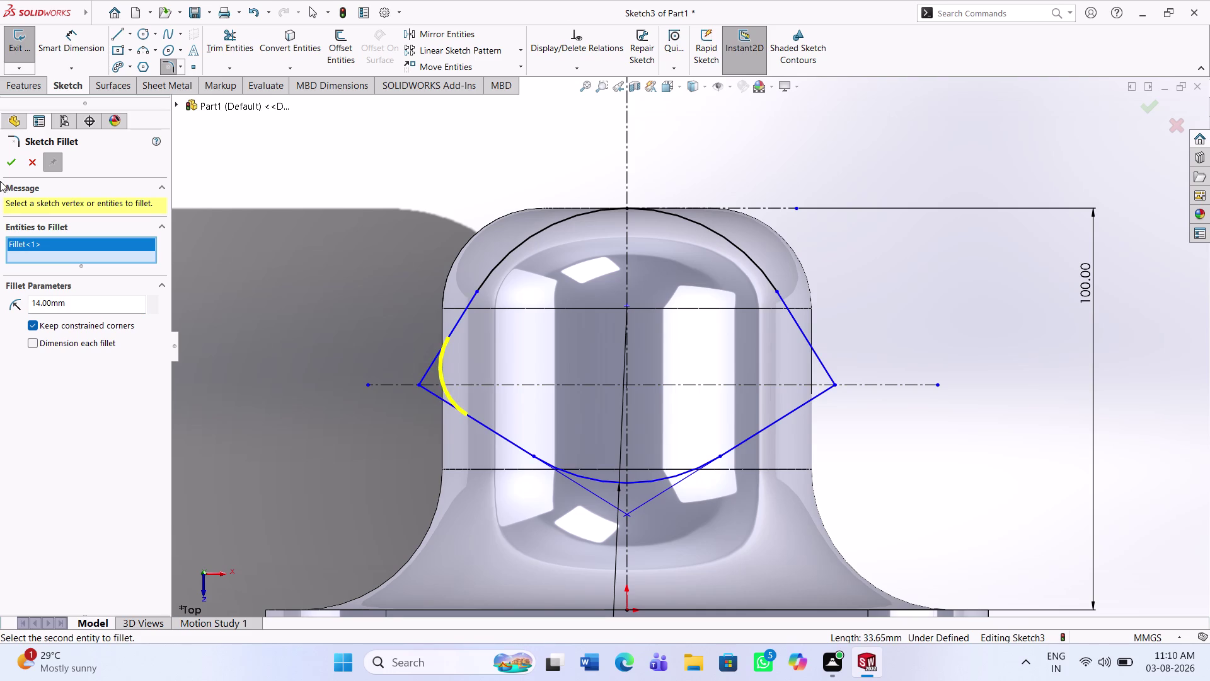
Pick the right corner edges and apply both R14 side fillets.
click(815, 351)
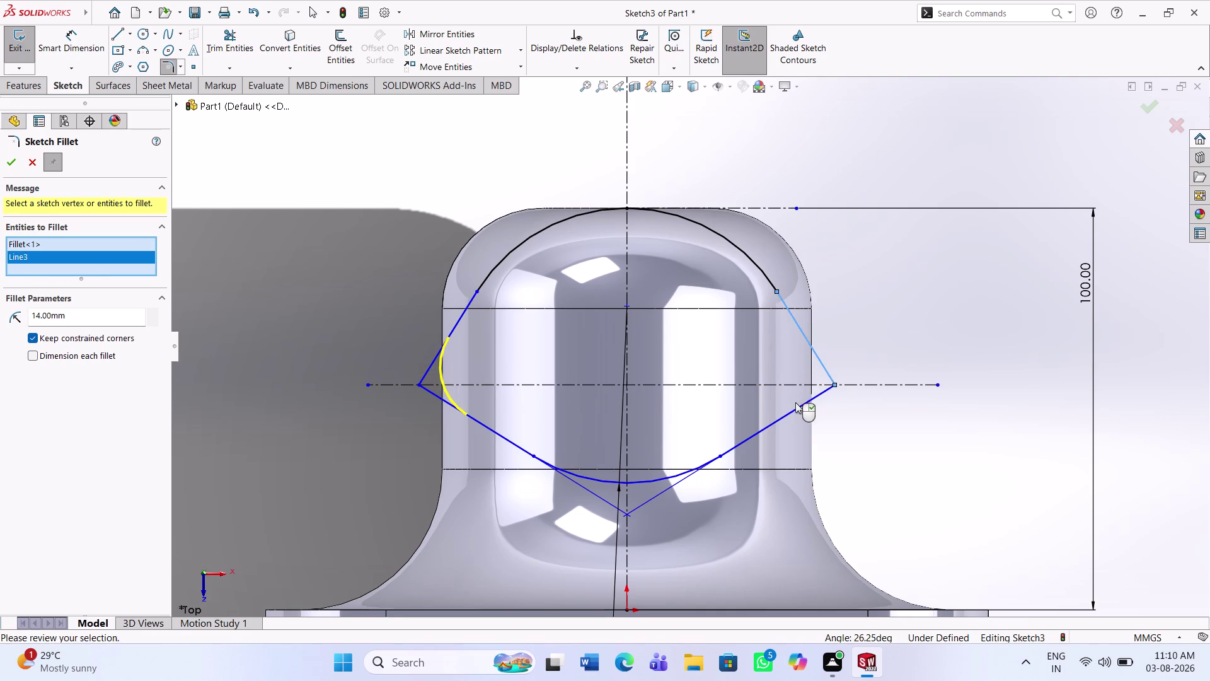
click(792, 411)
click(6, 165)
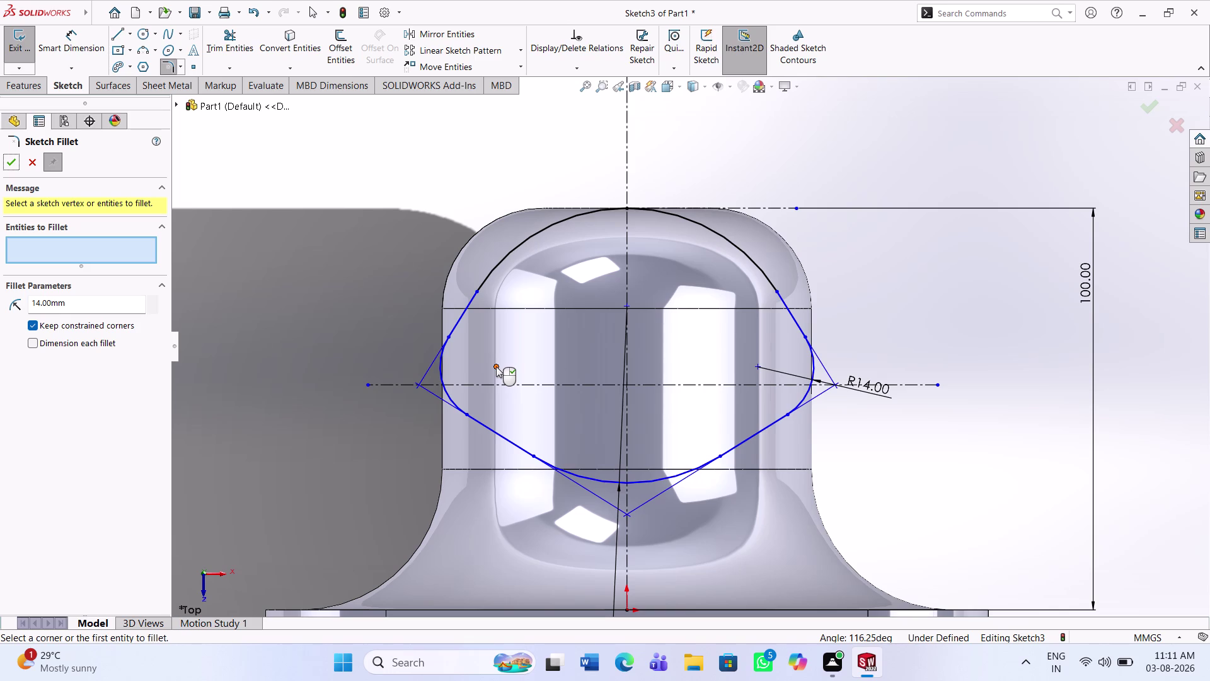
click(496, 364)
click(755, 367)
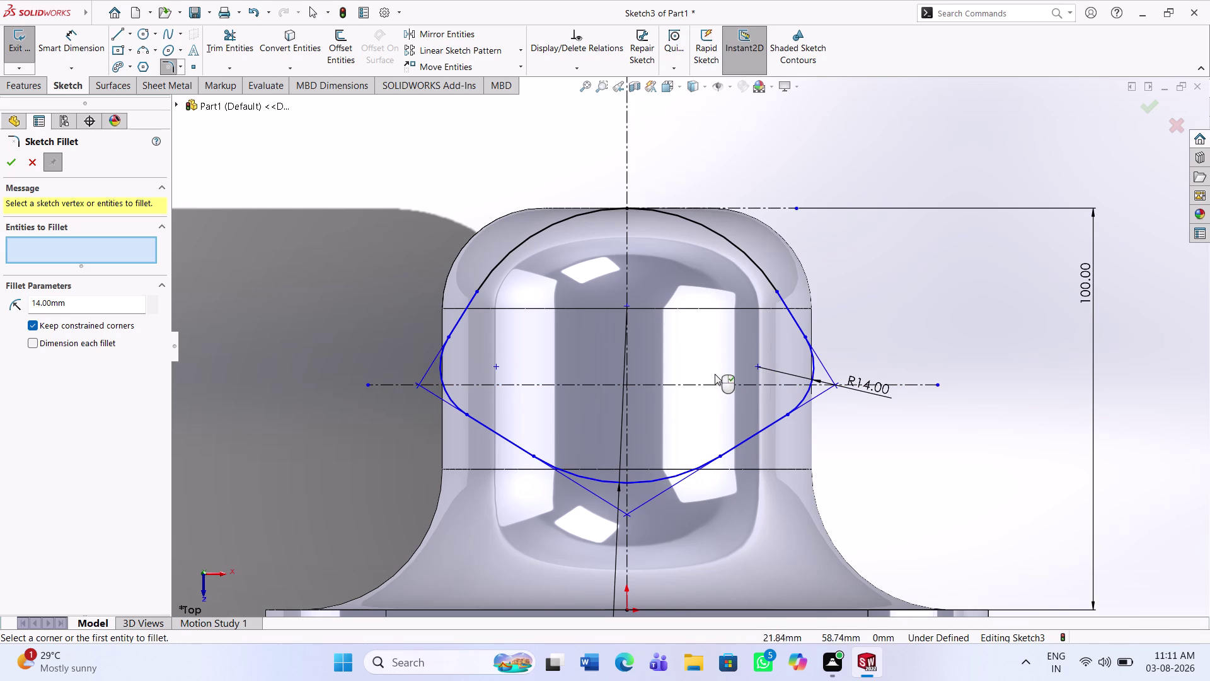
click(710, 383)
key(Escape)
key(Escape)
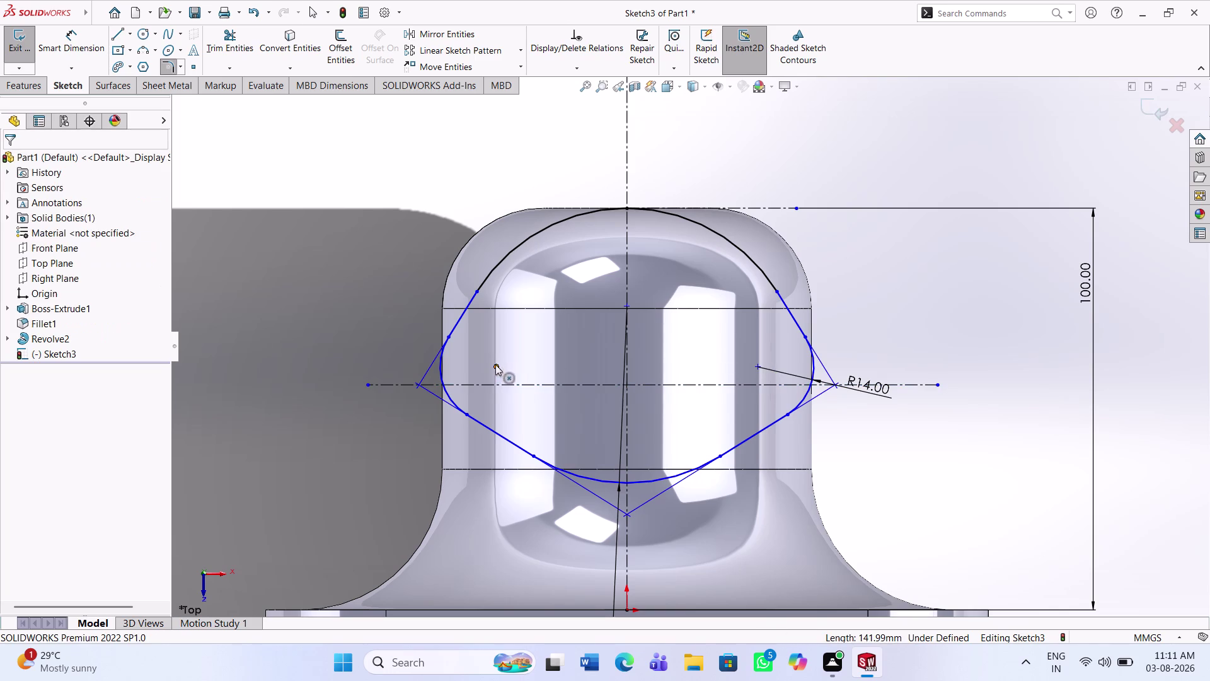
click(499, 364)
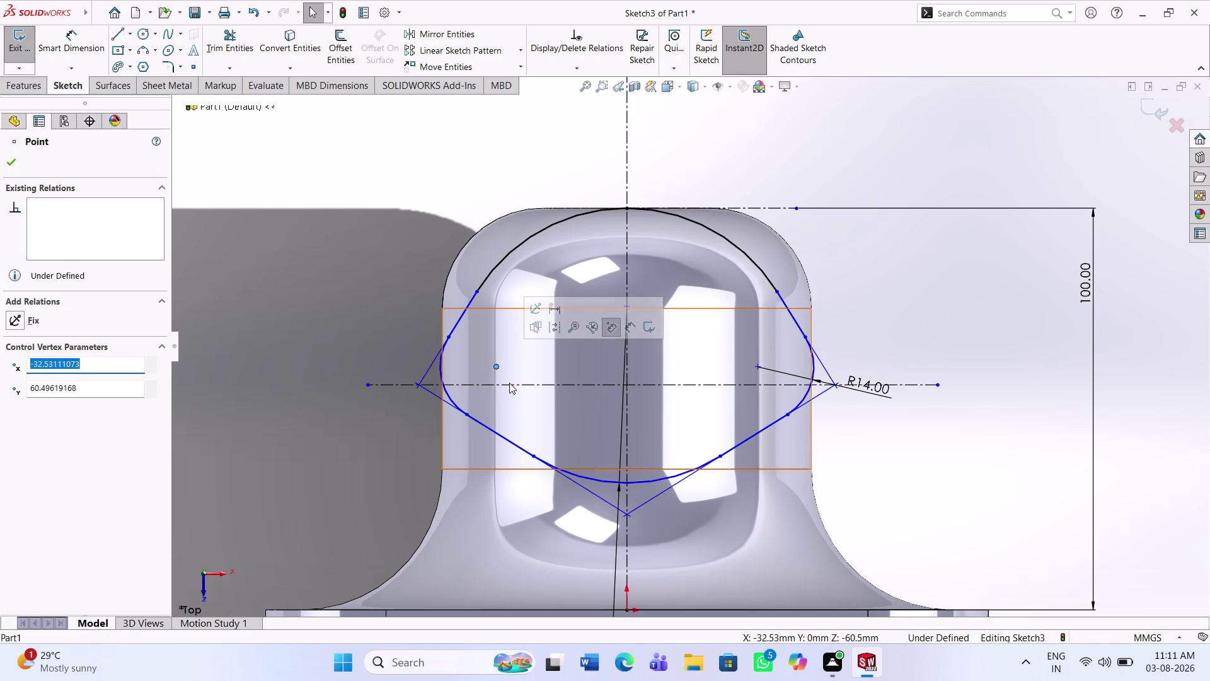
Make the side corner point coincident with the horizontal centreline.
click(509, 382)
click(21, 399)
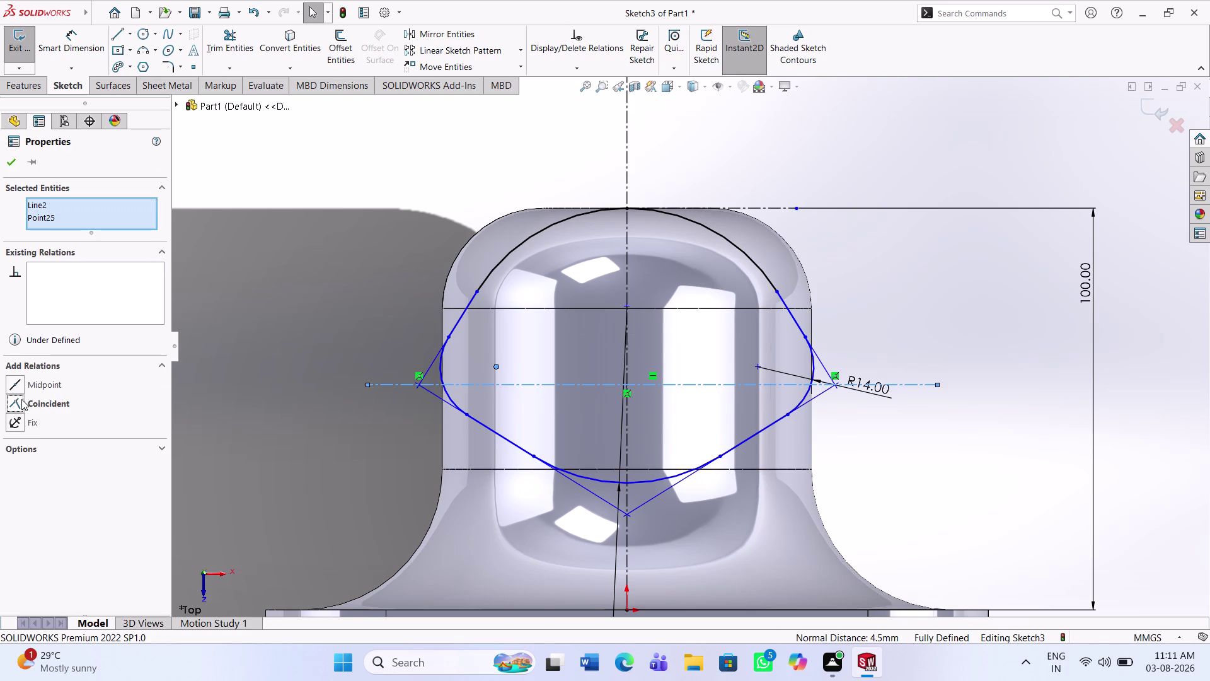
click(6, 162)
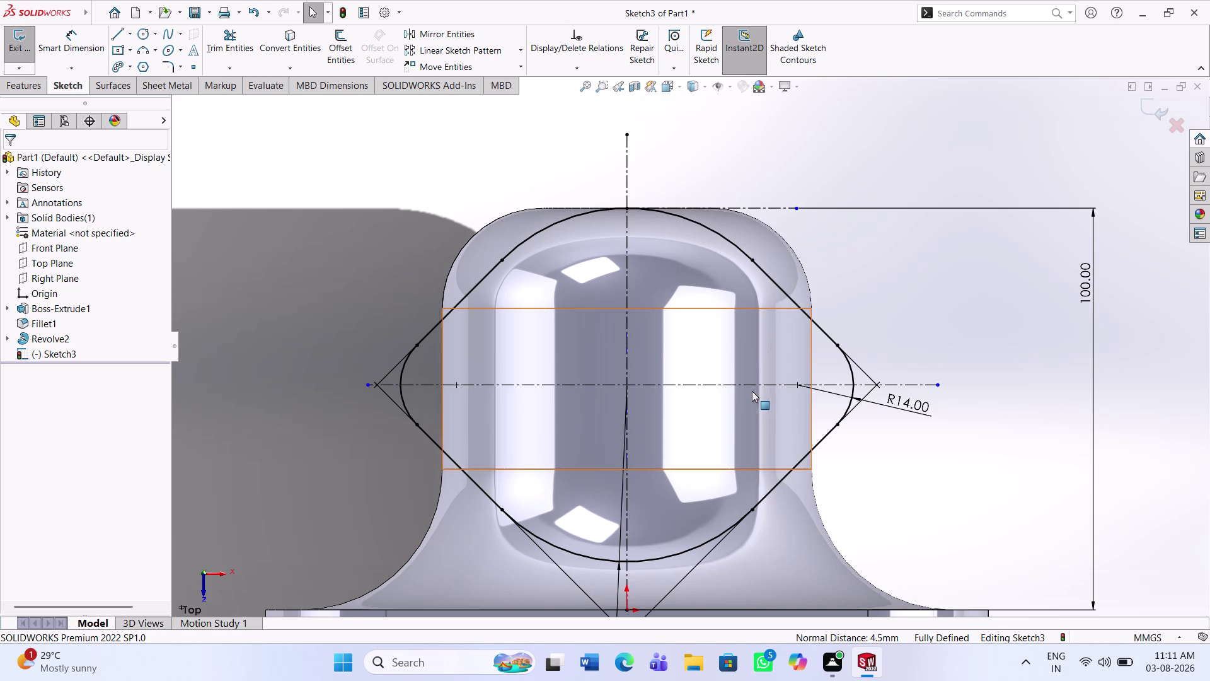
Change the side fillet radius dimension to 14.1 mm.
click(892, 400)
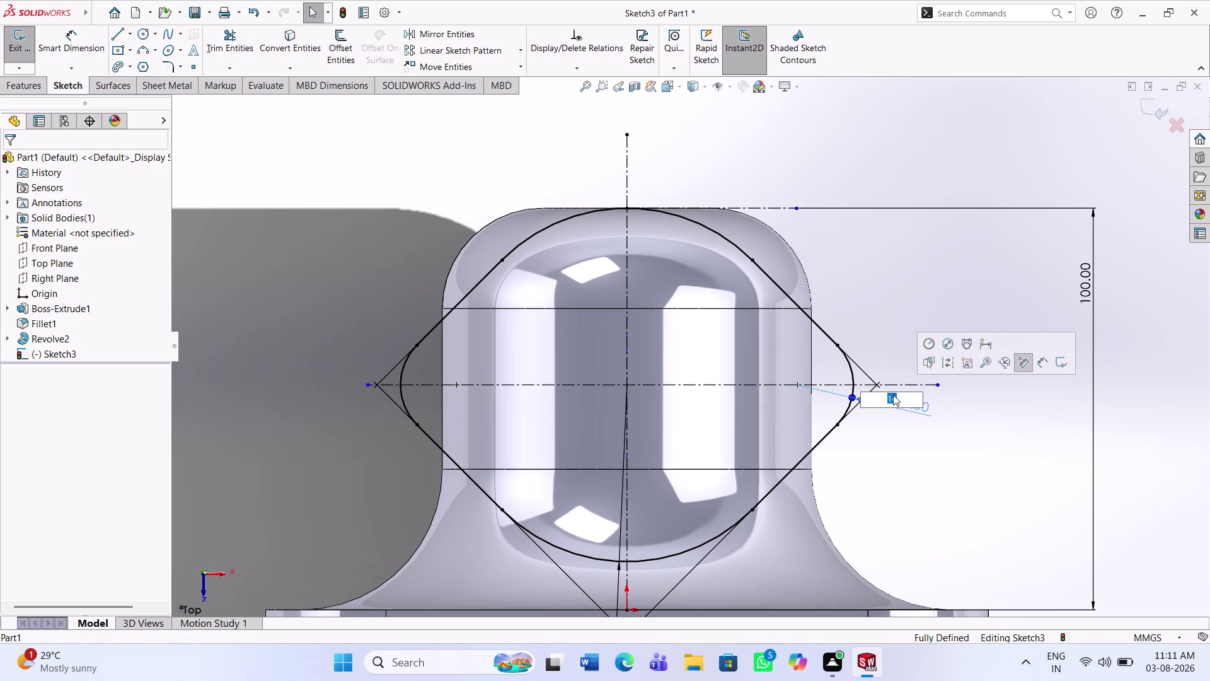
text(.1)
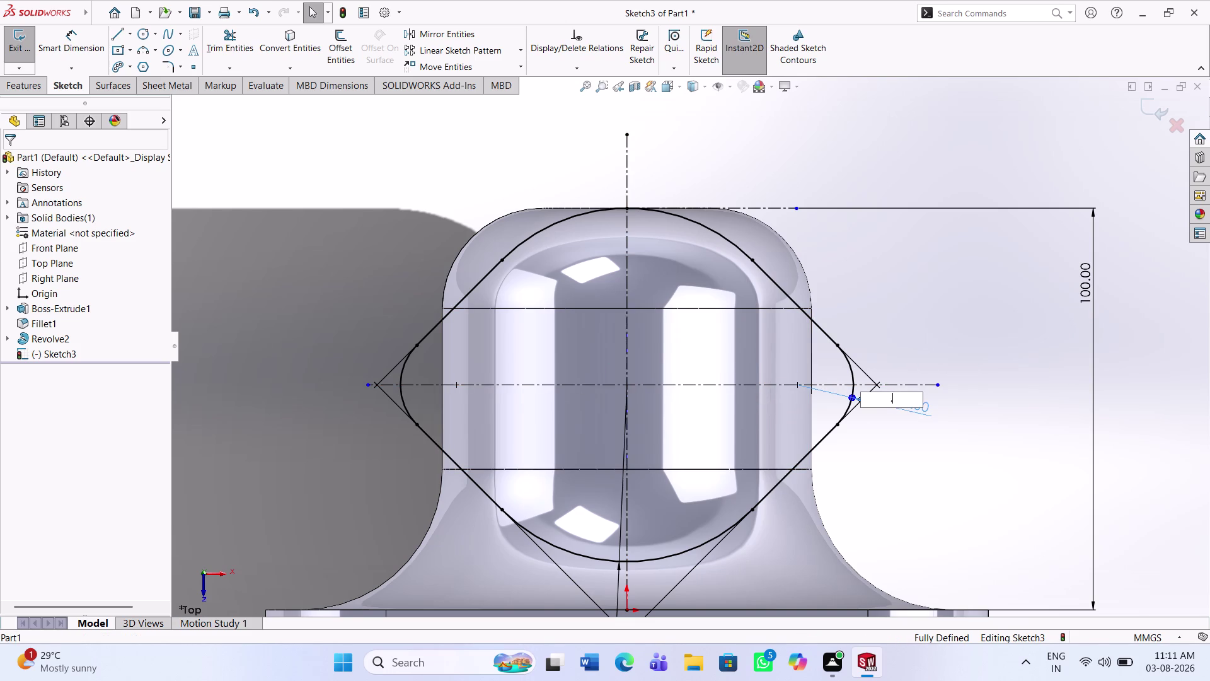
key(Return)
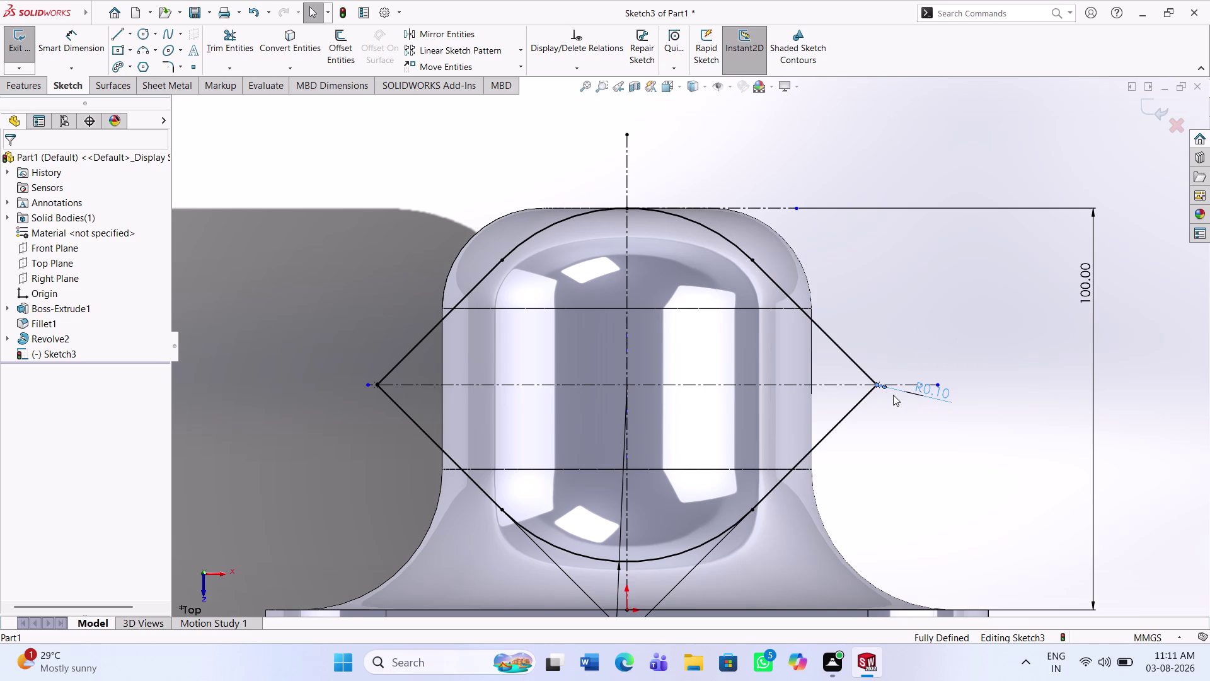
click(926, 381)
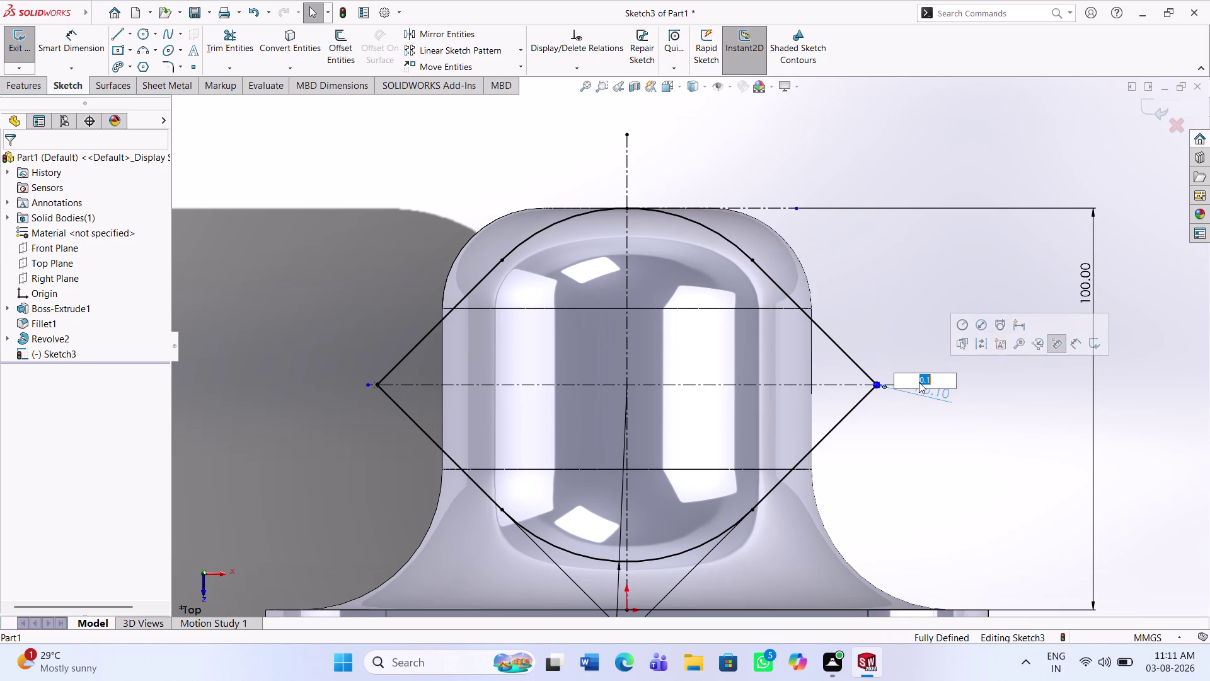
text(14.1)
key(Return)
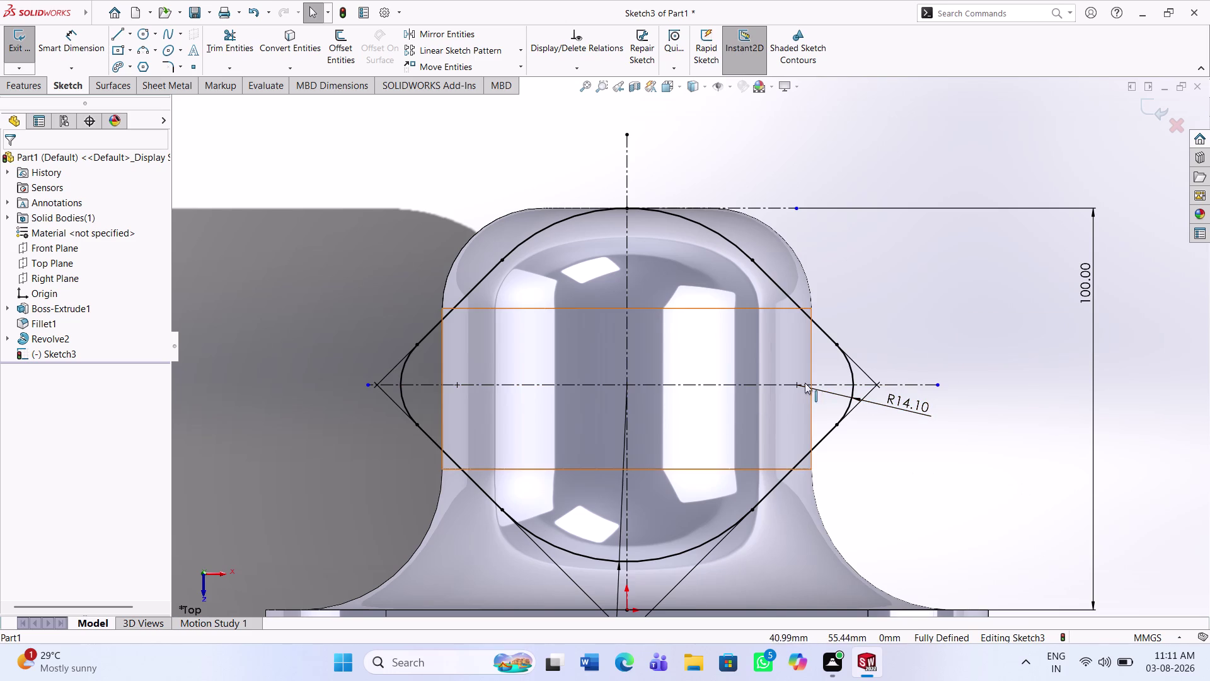
Dimension between two sketch points and preview the sketch as a boss-extrude.
click(63, 44)
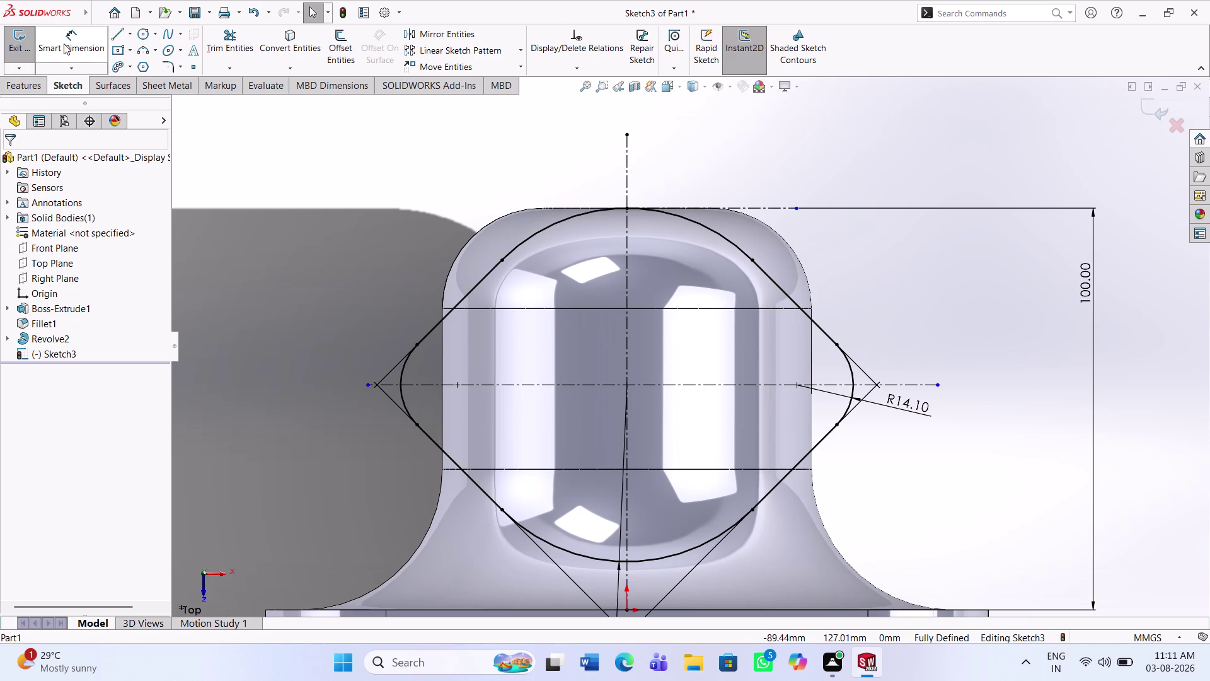
click(457, 387)
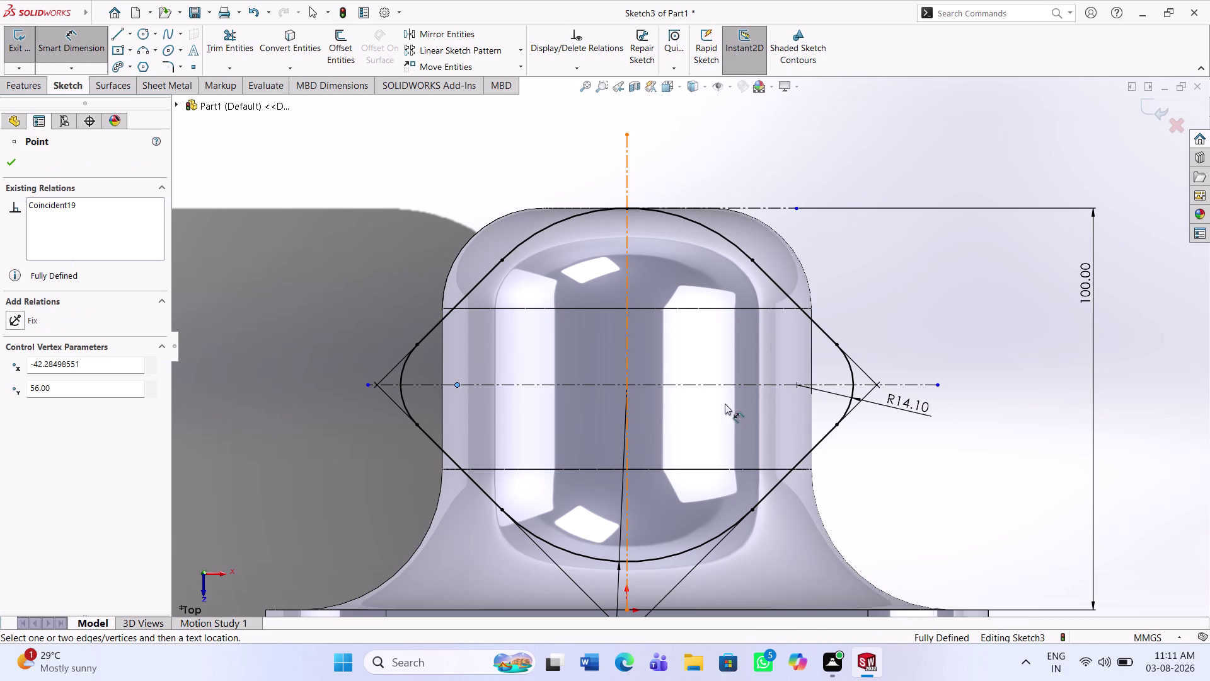
click(797, 384)
click(695, 434)
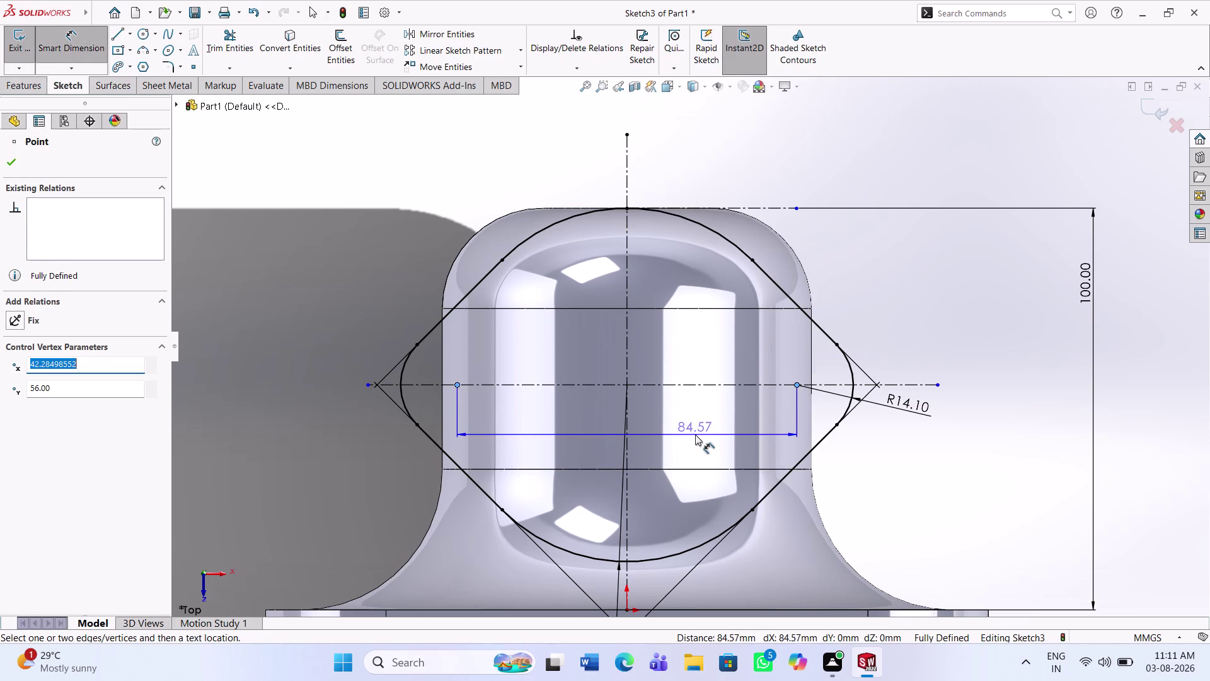
click(705, 345)
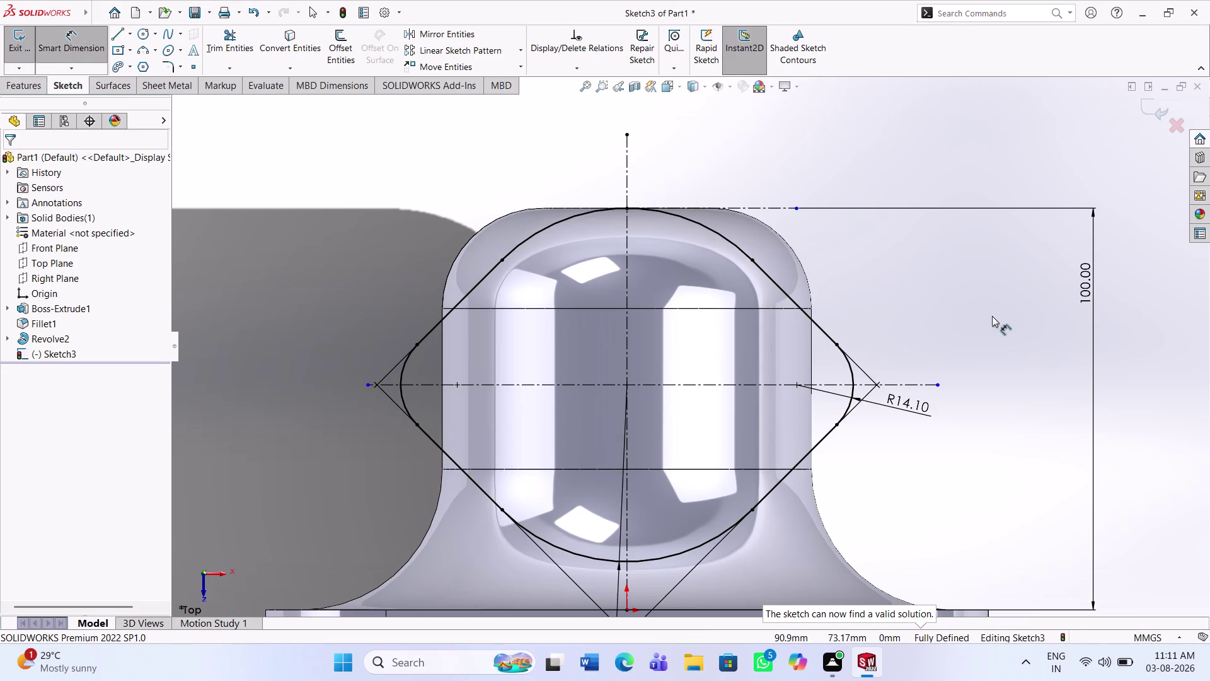
click(0, 82)
click(32, 50)
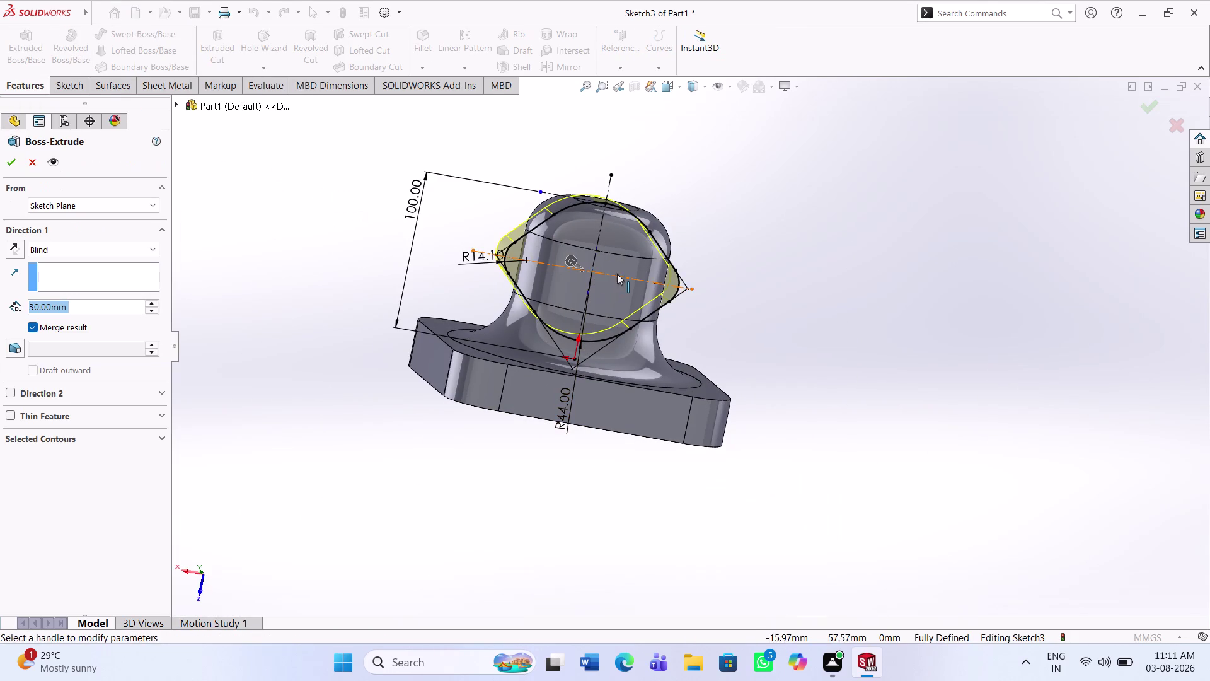
middle_drag(617, 274, 435, 328)
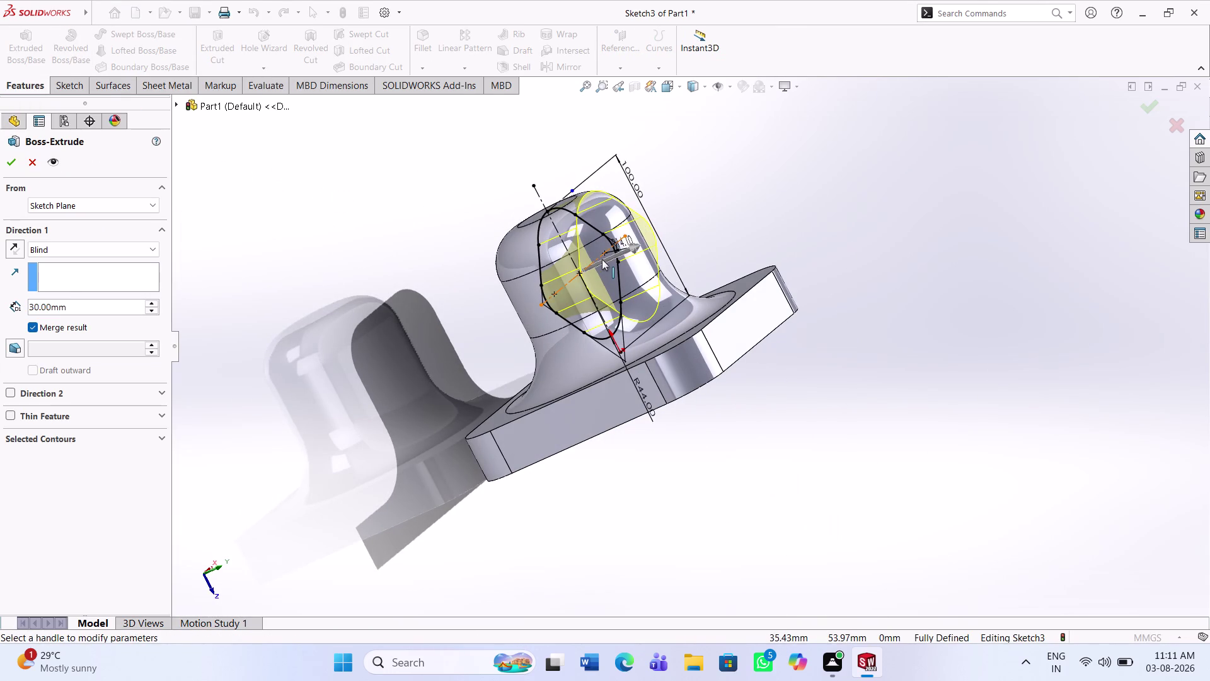
scroll(up, 3)
middle_drag(602, 259, 596, 271)
scroll(down, 3)
scroll(down, 3)
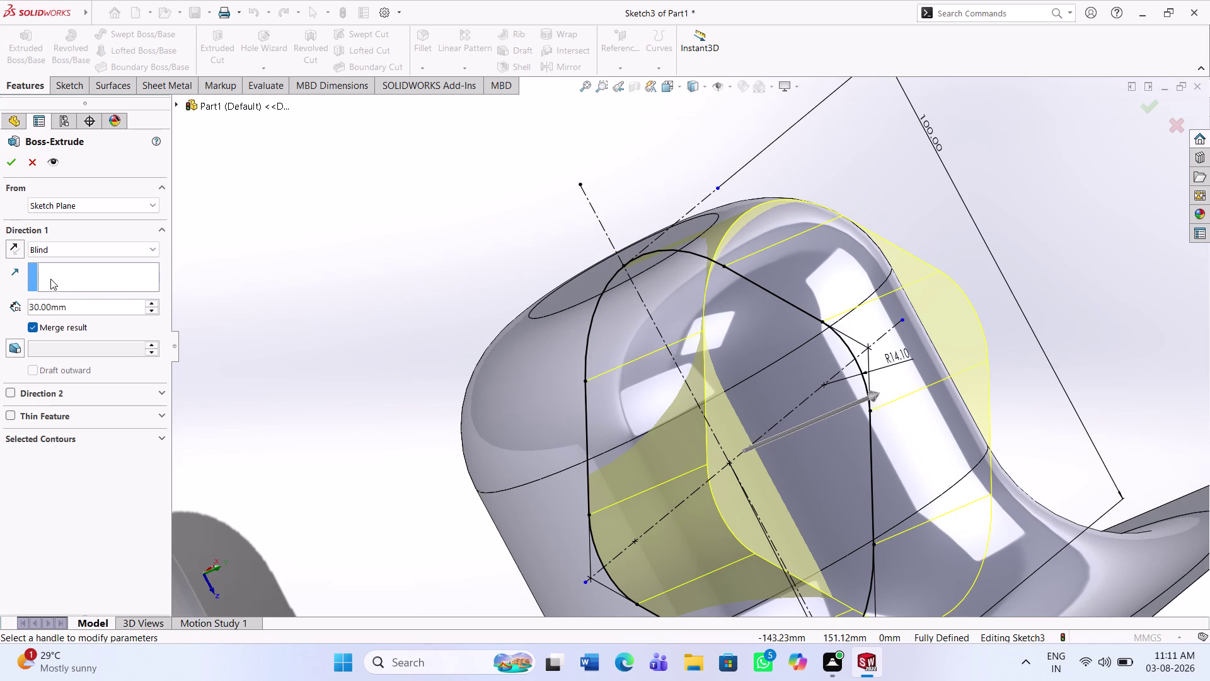
scroll(up, 3)
scroll(up, 3)
middle_drag(510, 416, 594, 398)
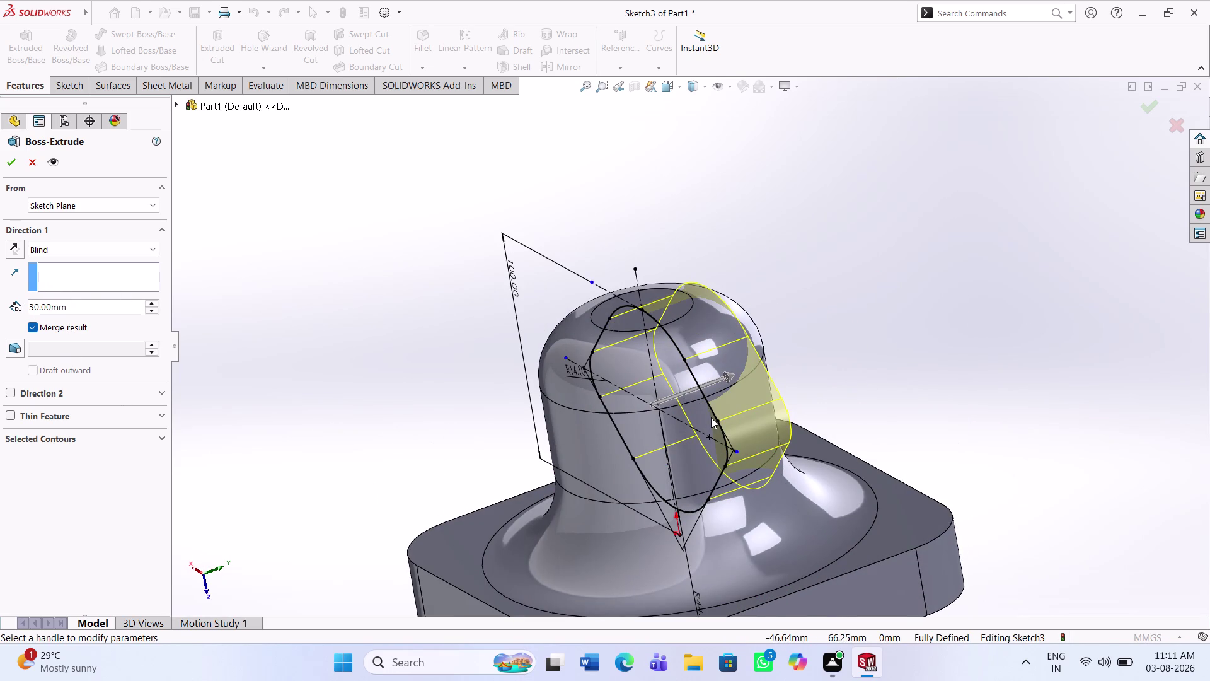
key(ctrl+z)
key(ctrl+z)
key(Escape)
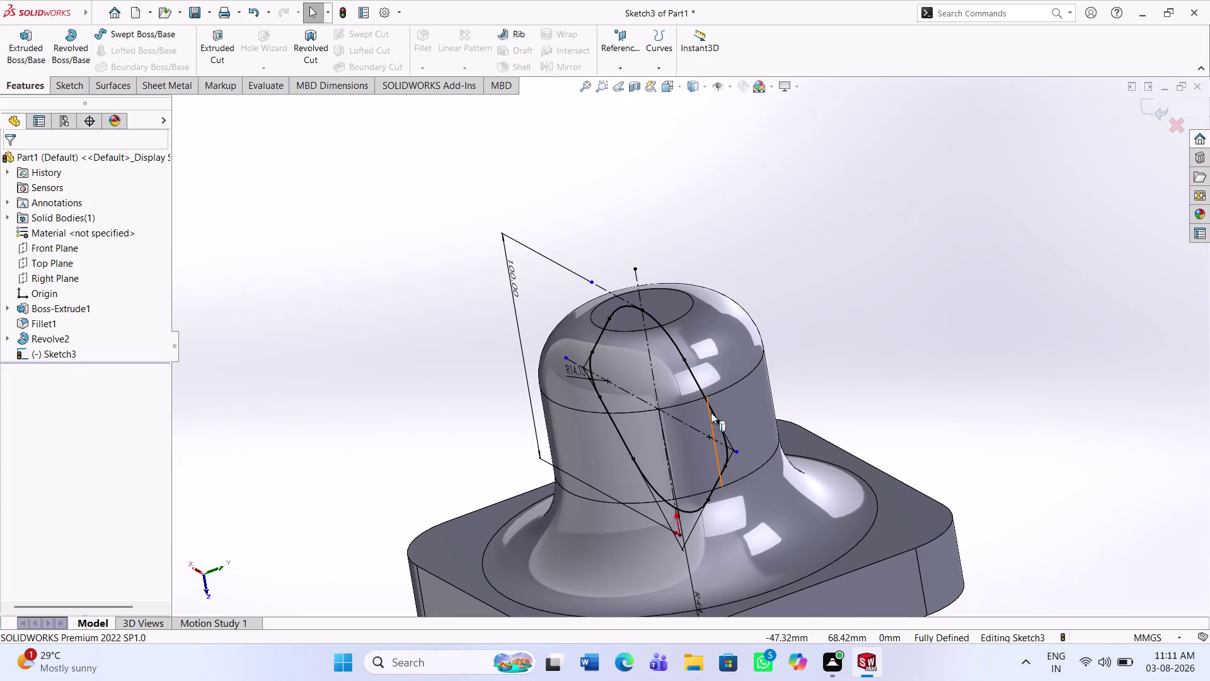
Undo the Sketch3 fillets, dimensions and diamond lines with repeated Ctrl+Z.
key(ctrl+z)
key(ctrl+z)
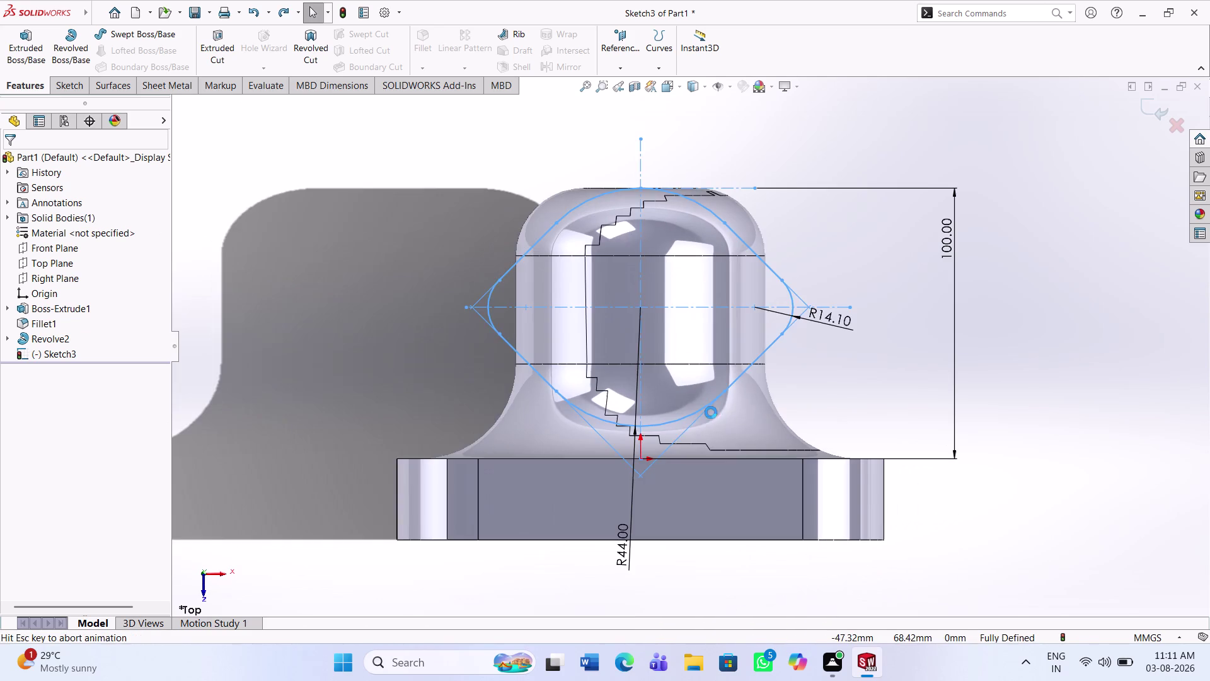
middle_drag(788, 377, 750, 391)
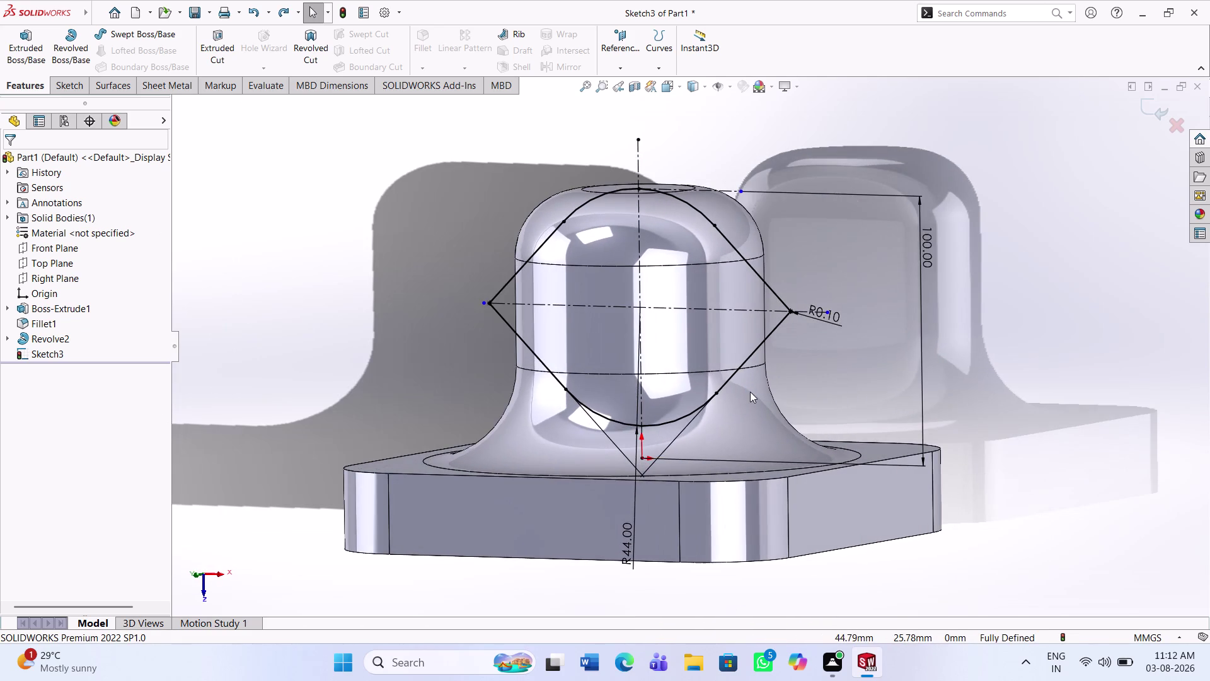
key(ctrl+z)
key(ctrl+z)
key(ctrl+z)
key(ctrl+z)
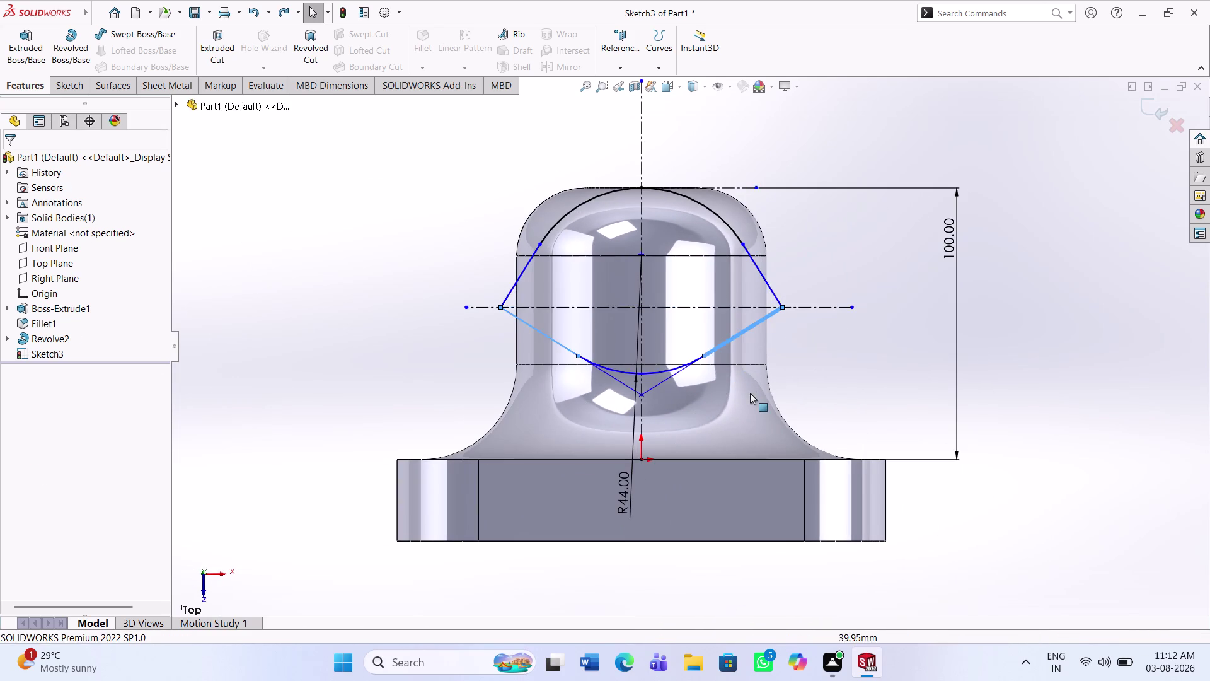
key(ctrl+z)
key(ctrl+z)
key(ctrl+z)
key(ctrl+z)
key(ctrl+z)
key(ctrl+z)
key(ctrl+z)
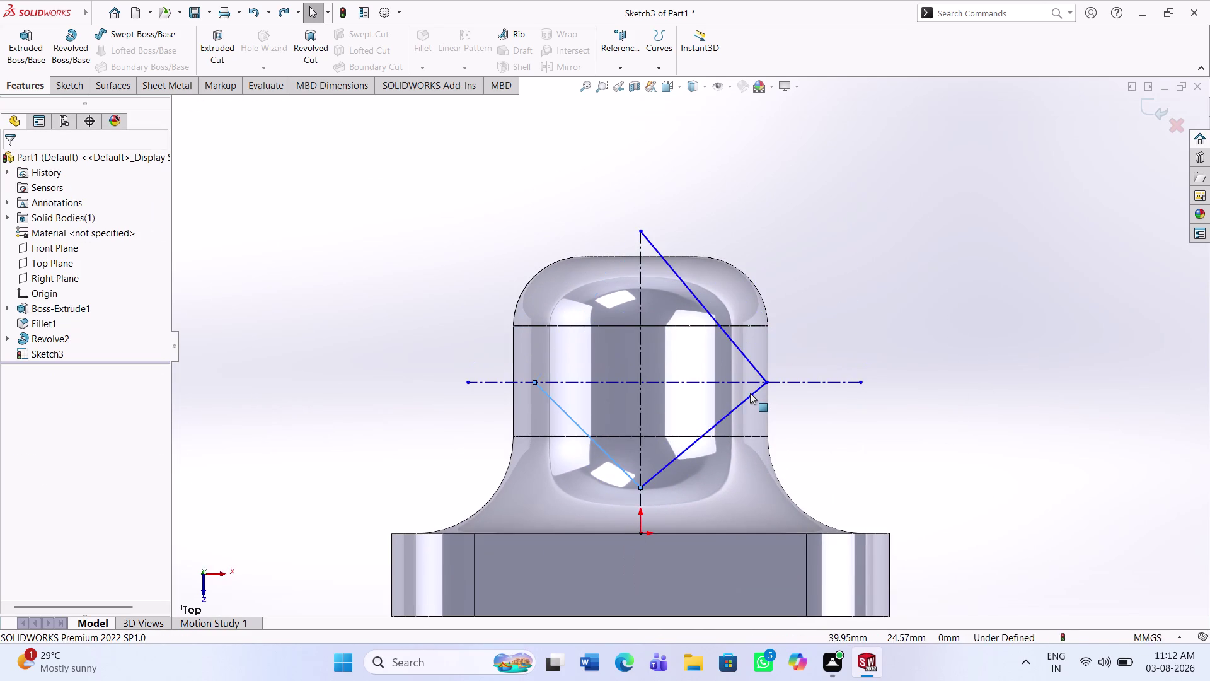
key(ctrl+z)
key(ctrl+z)
key(ctrl+z)
key(ctrl+z)
key(ctrl+z)
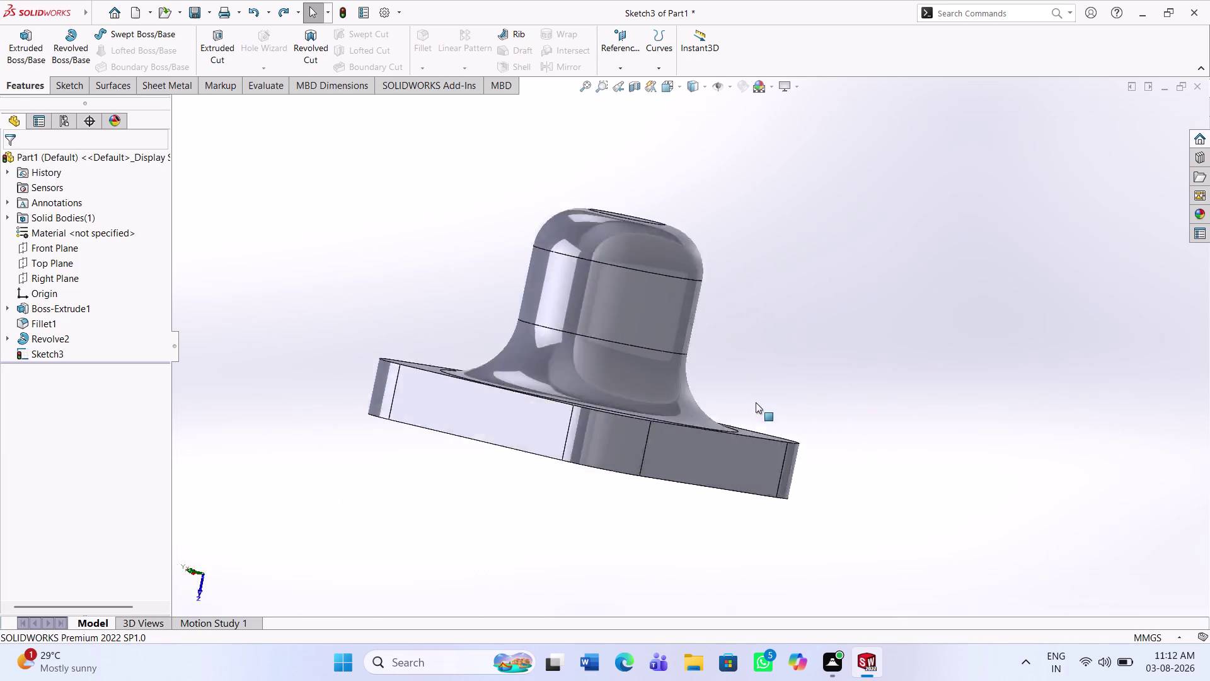